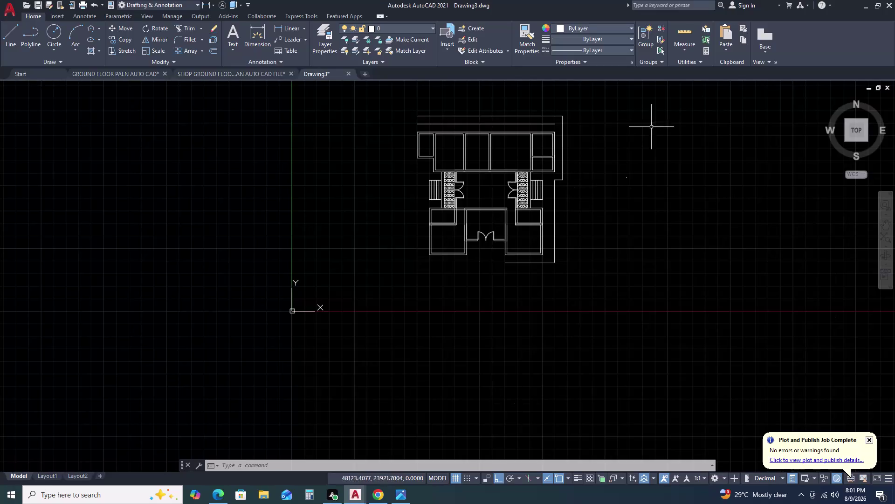
Enlarge the window block with SCALE, picking a base point and a larger size.
scroll(down, 3)
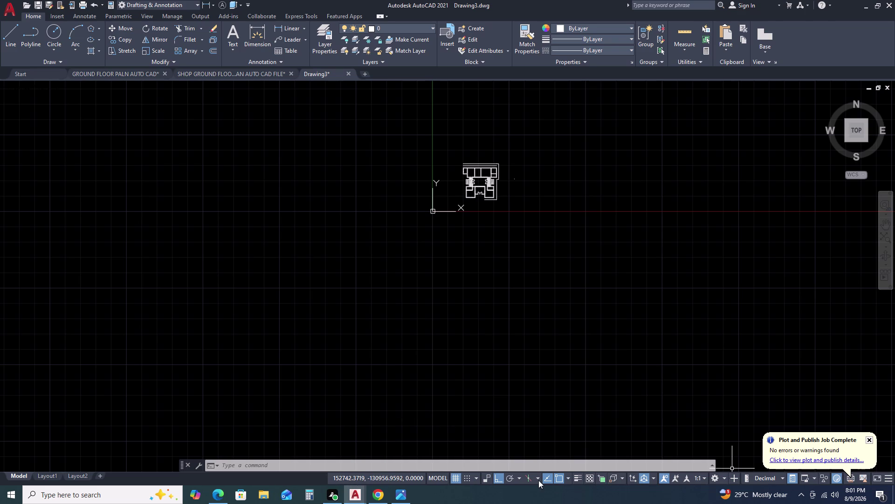
scroll(up, 3)
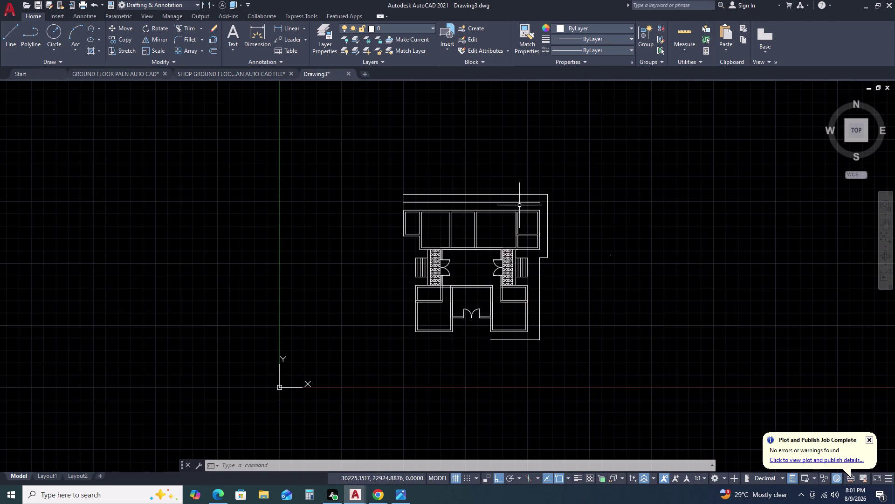
scroll(up, 3)
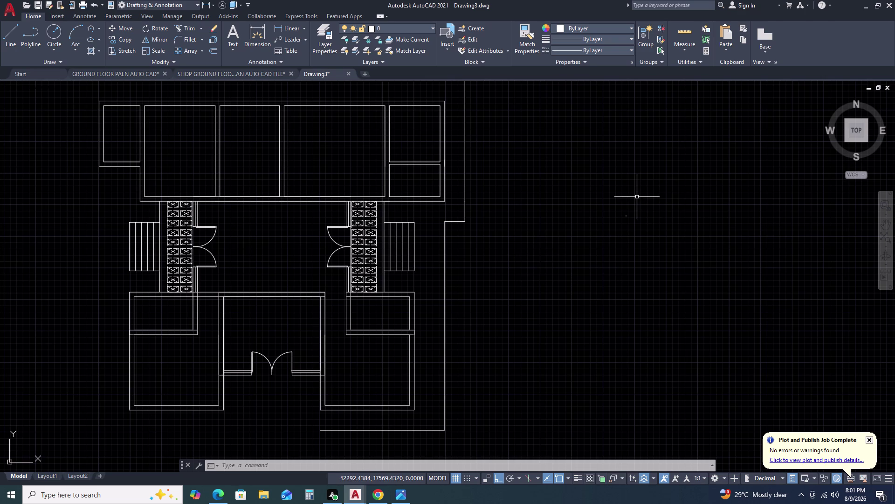
scroll(down, 3)
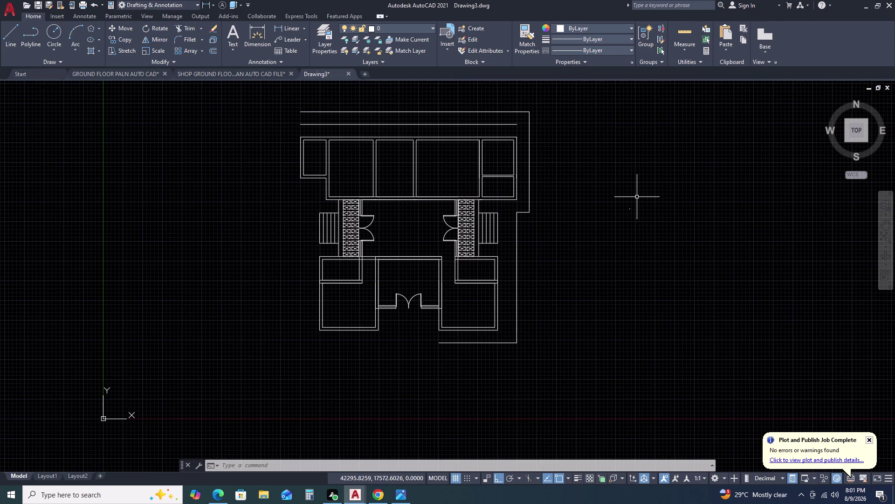
scroll(up, 3)
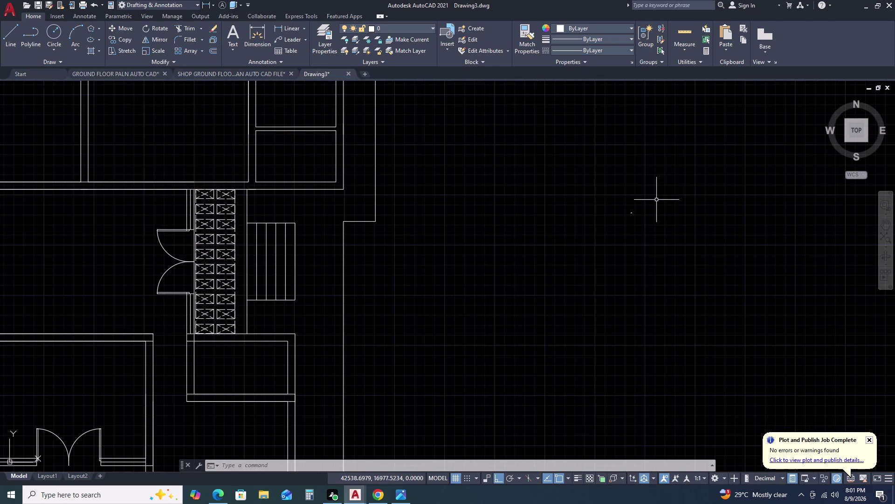
scroll(up, 3)
scroll(up, 3)
scroll(up, 3)
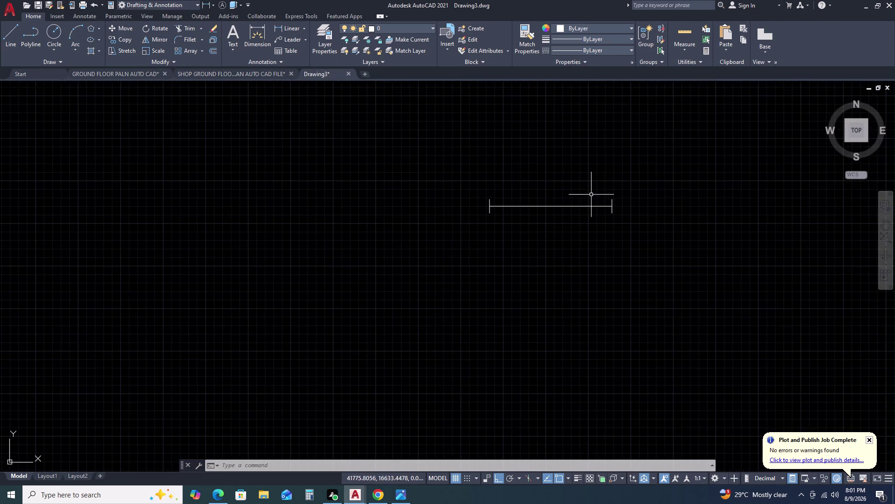
scroll(down, 3)
scroll(down, 3)
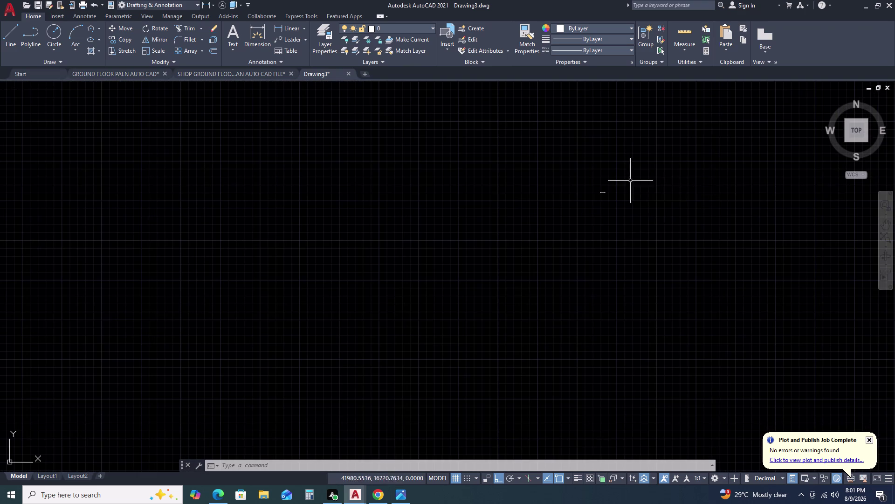
scroll(down, 3)
click(627, 169)
click(602, 198)
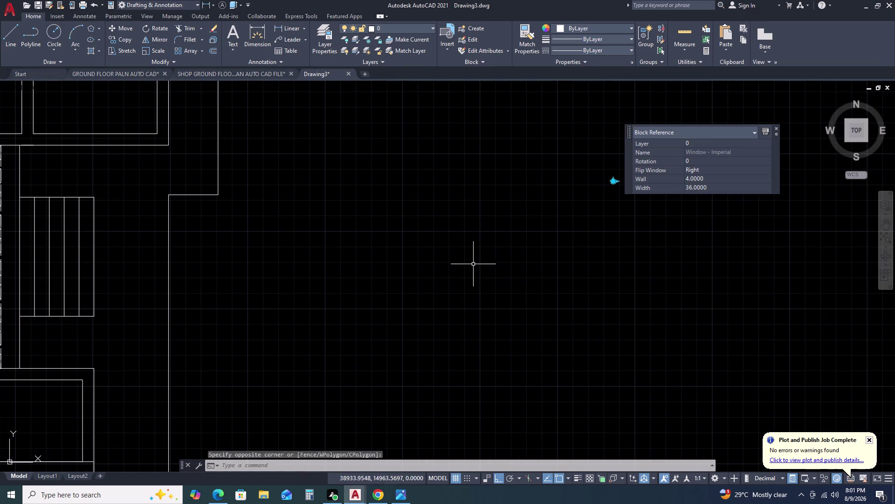
text(S)
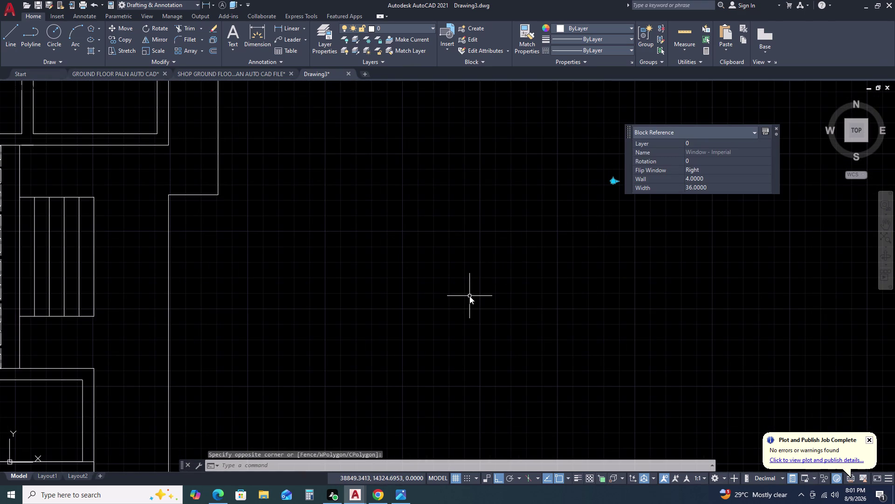
text(C)
key(space)
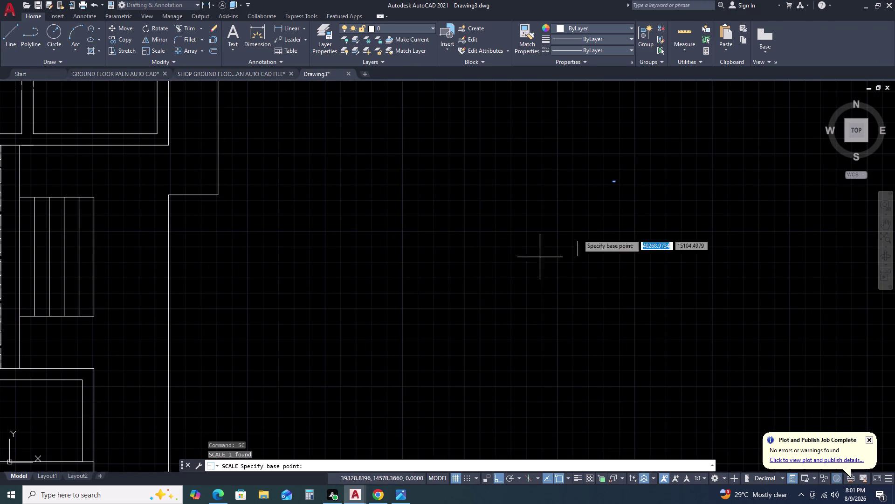
click(614, 182)
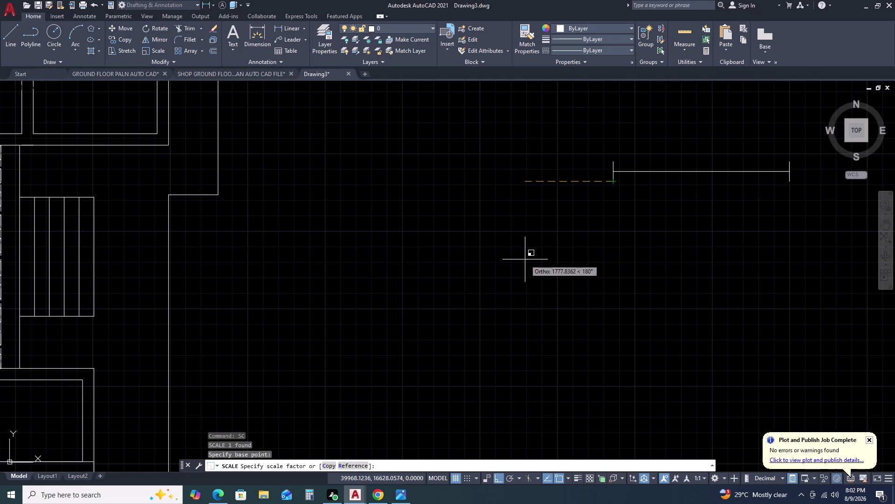
click(525, 260)
Move the enlarged window block, with Ortho off, into the corridor between the stairs.
click(678, 151)
click(603, 214)
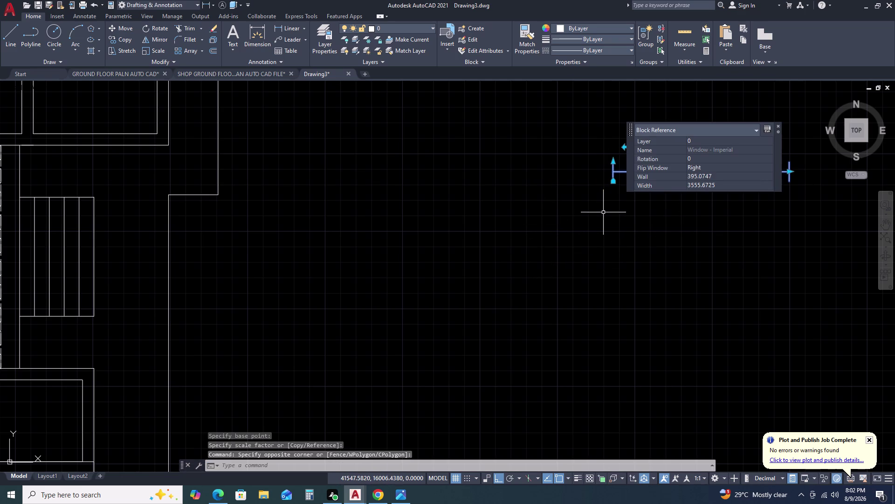
text(M)
key(space)
click(606, 210)
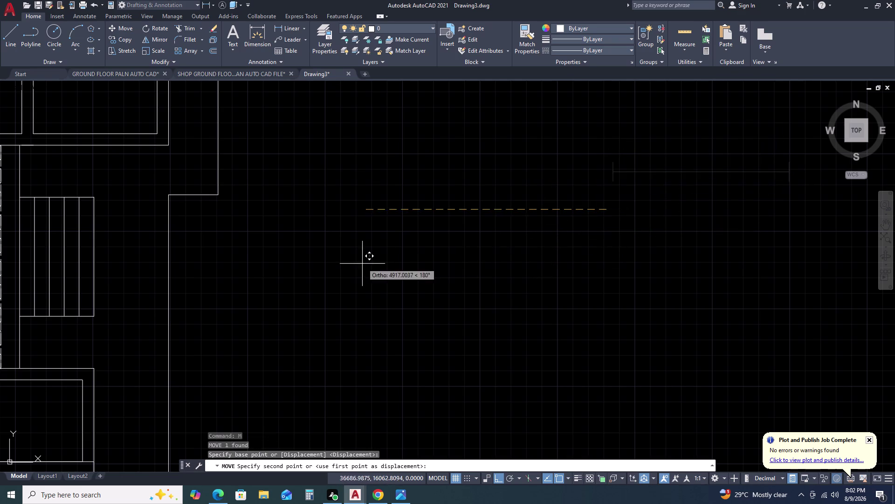
scroll(down, 3)
key(F8)
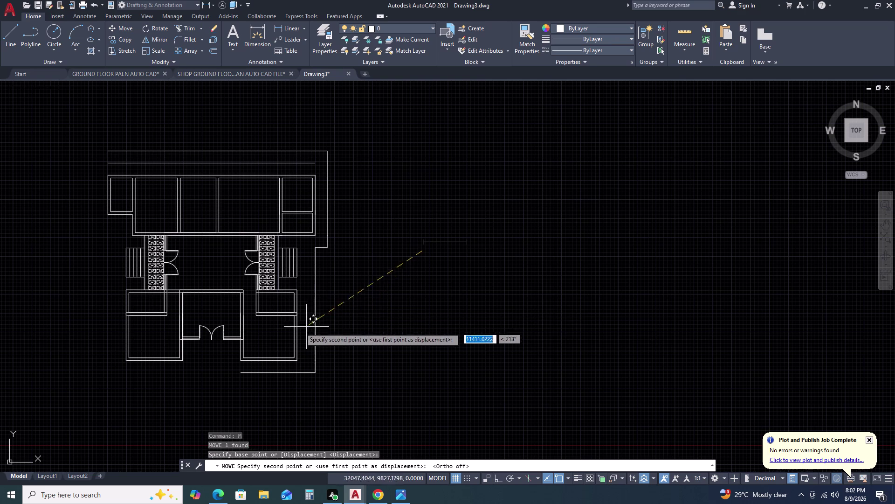
scroll(up, 3)
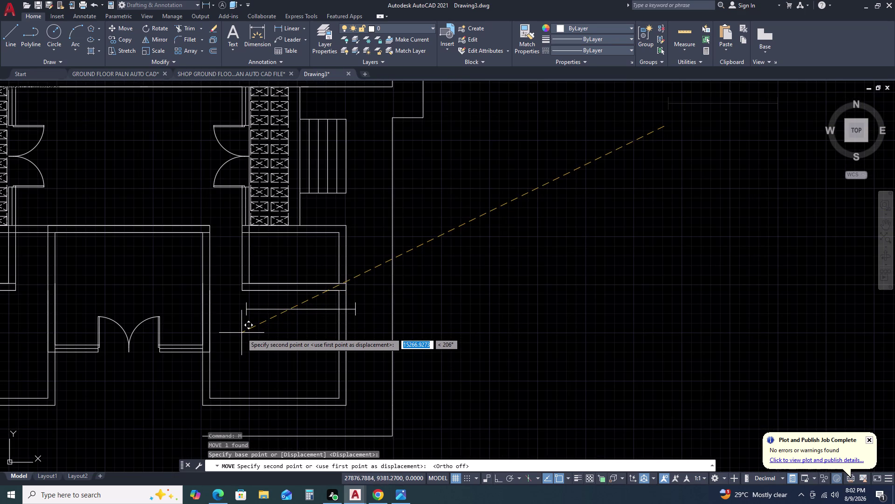
scroll(down, 3)
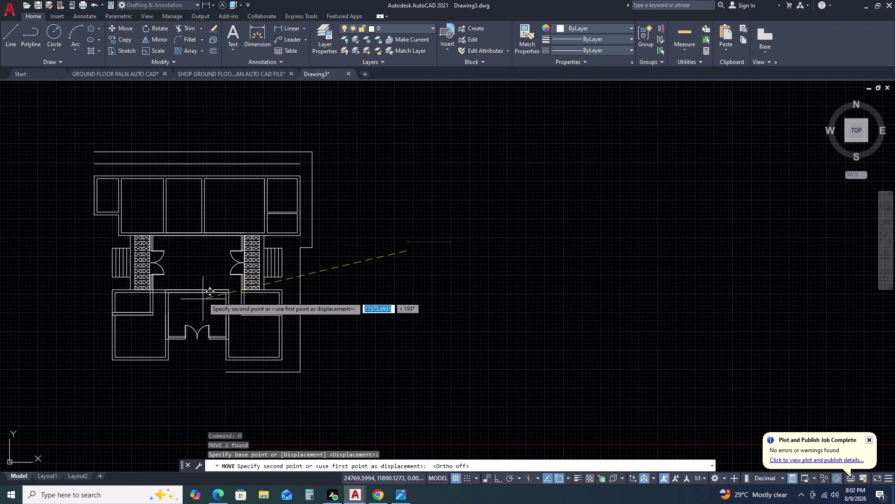
click(184, 266)
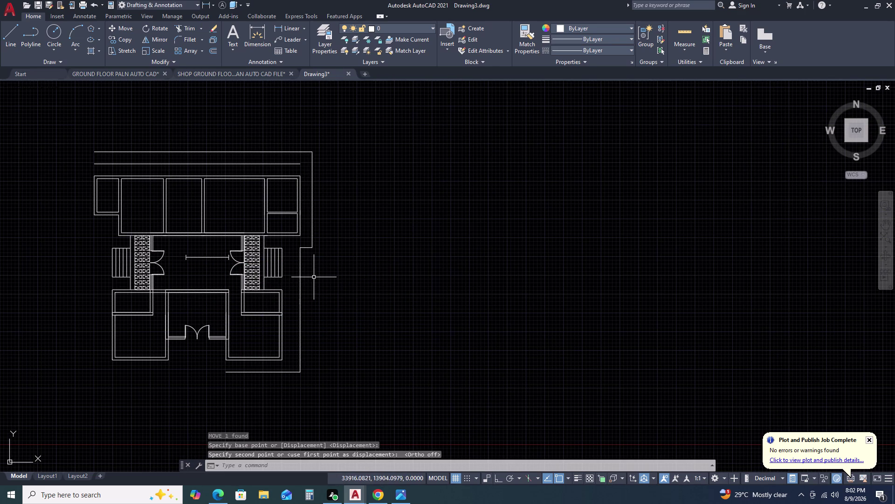
key(Escape)
scroll(up, 3)
Scale the corridor window block down from its midpoint with a factor below 1.
click(222, 237)
click(206, 266)
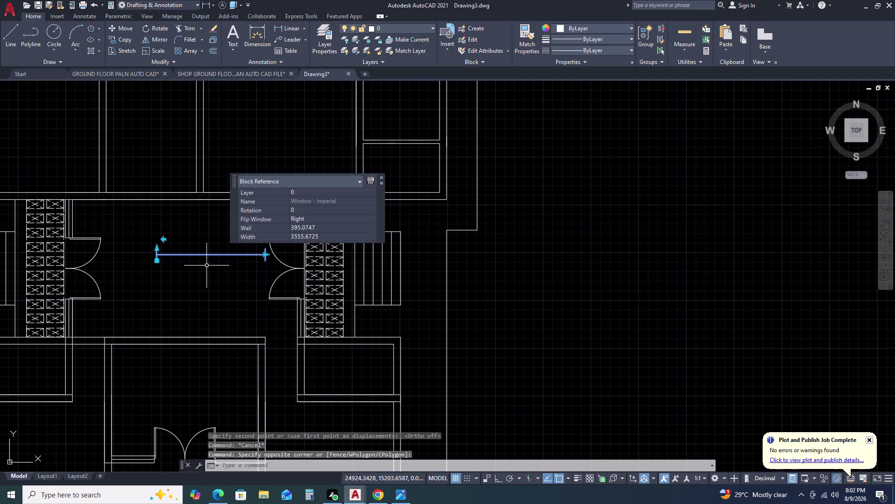
text(SC)
key(space)
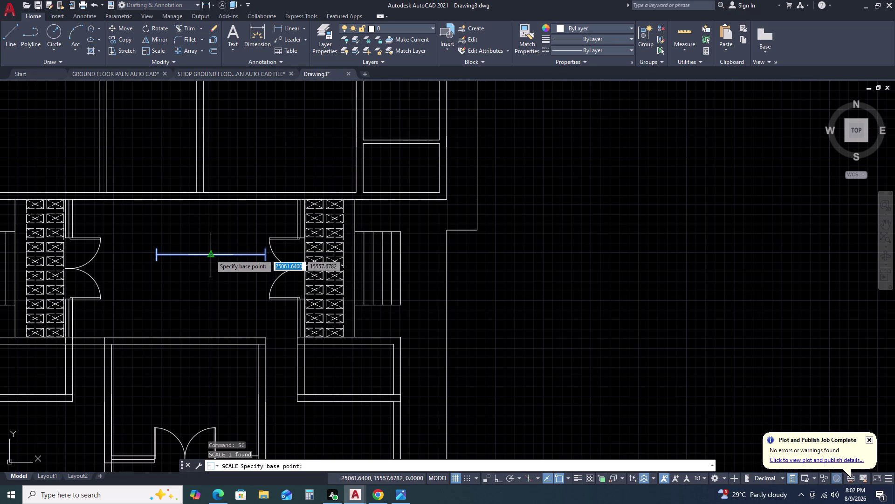
click(210, 255)
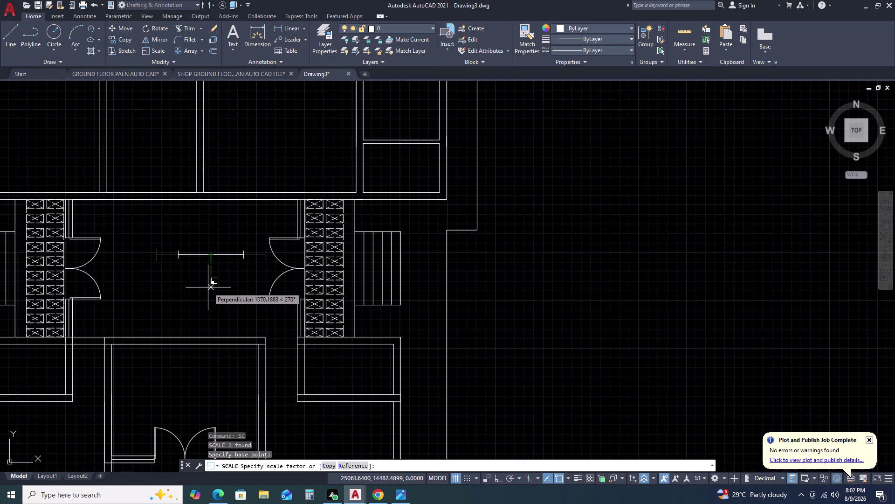
click(208, 287)
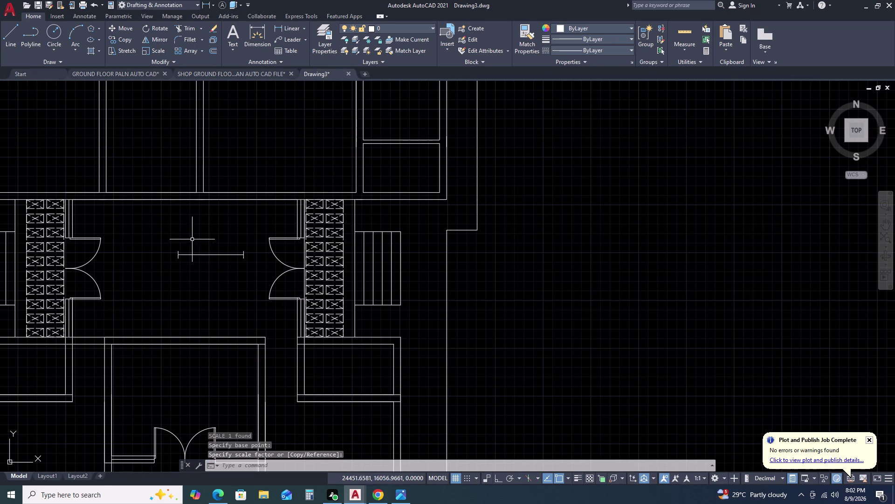
scroll(up, 3)
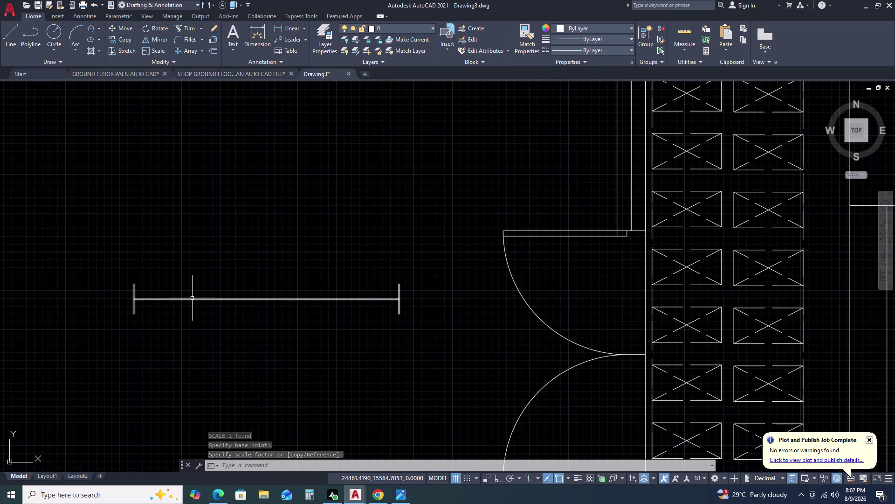
key(Escape)
key(Escape)
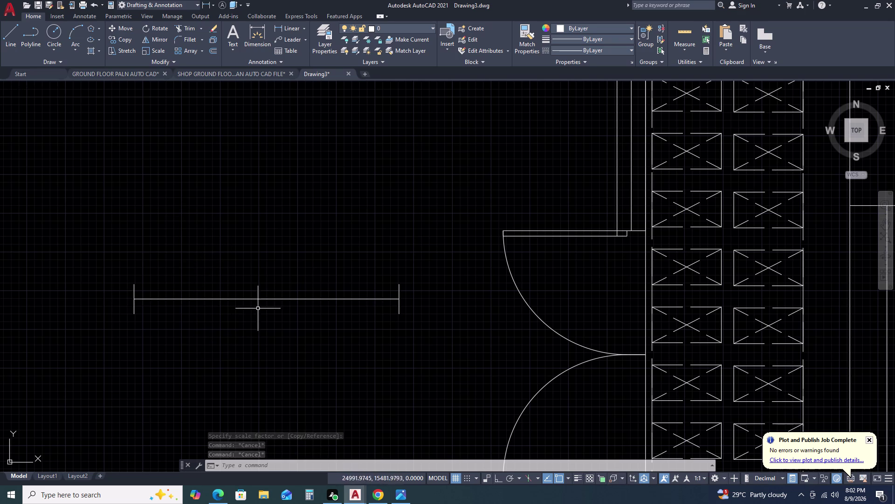
scroll(down, 3)
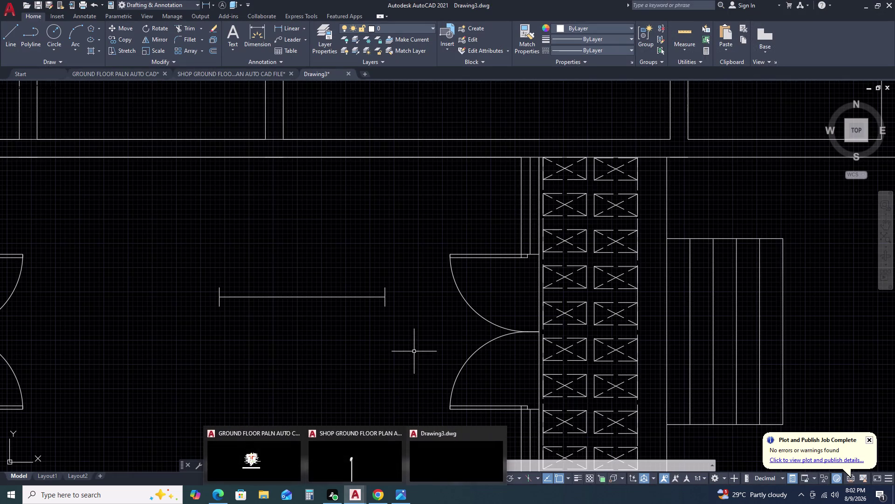
scroll(down, 3)
scroll(down, 3)
middle_drag(756, 358, 717, 319)
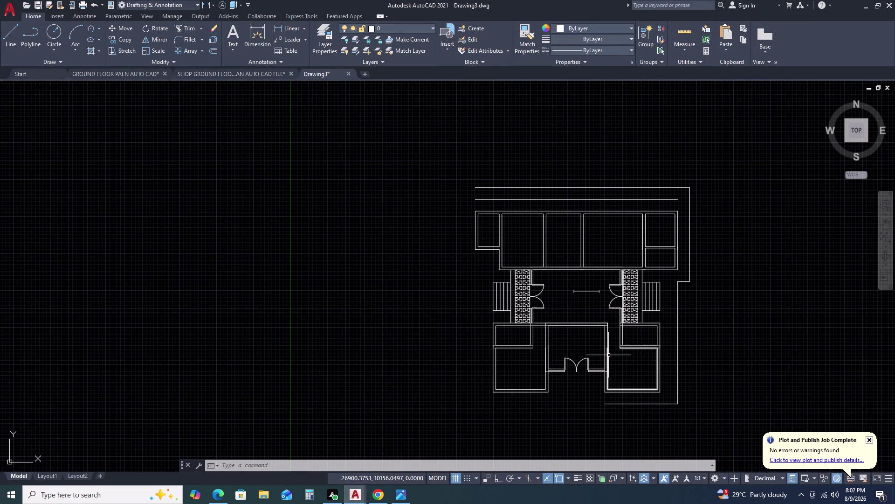
scroll(down, 3)
scroll(up, 3)
scroll(up, 3)
scroll(down, 3)
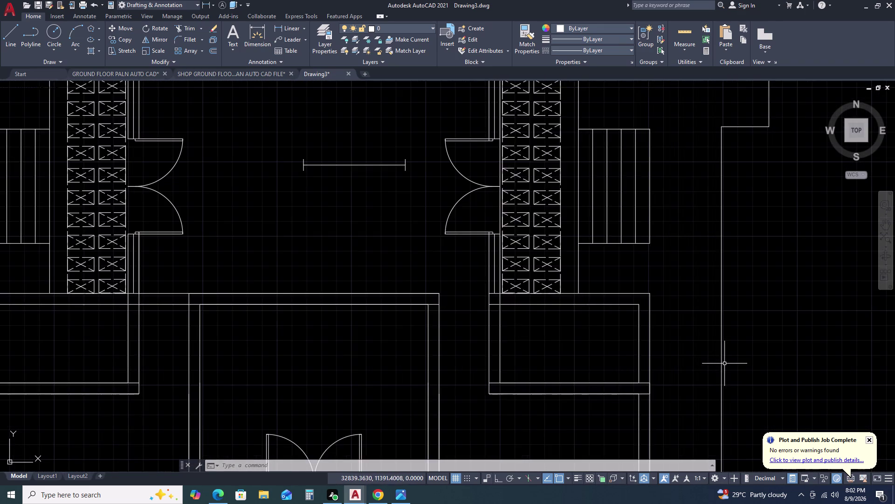
scroll(down, 3)
scroll(down, 3)
middle_drag(733, 308, 663, 297)
middle_click(663, 296)
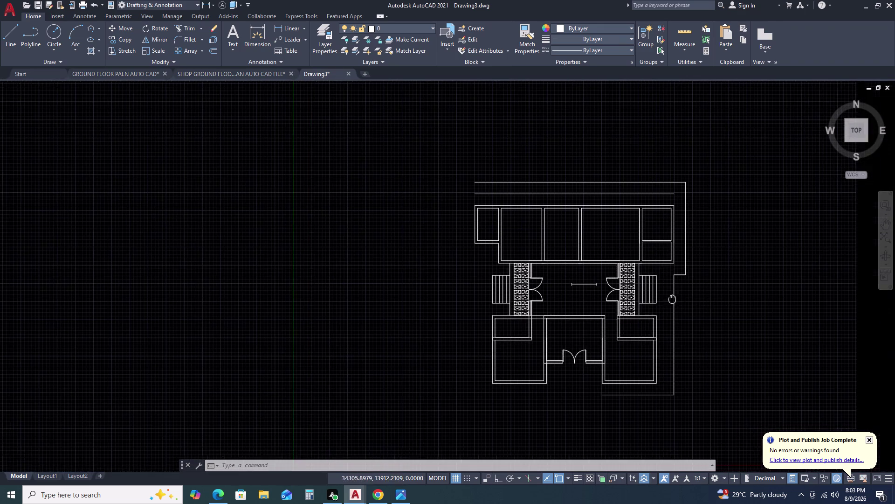
scroll(up, 3)
scroll(down, 3)
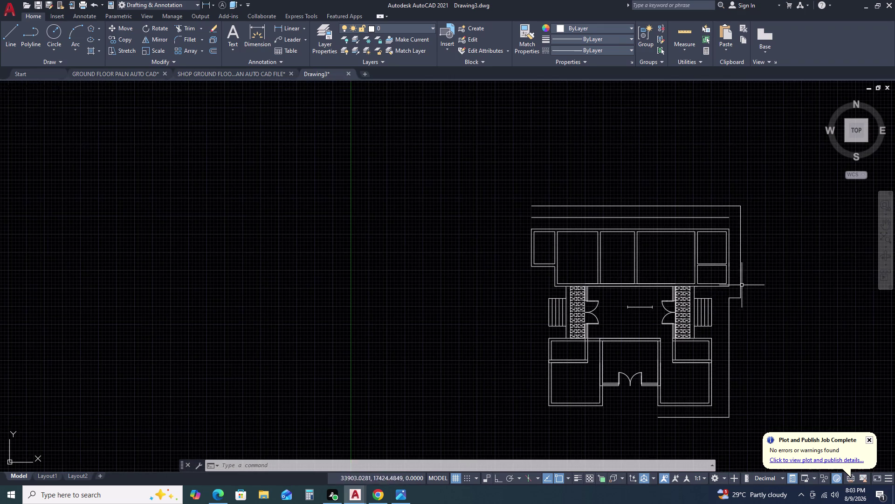
scroll(up, 3)
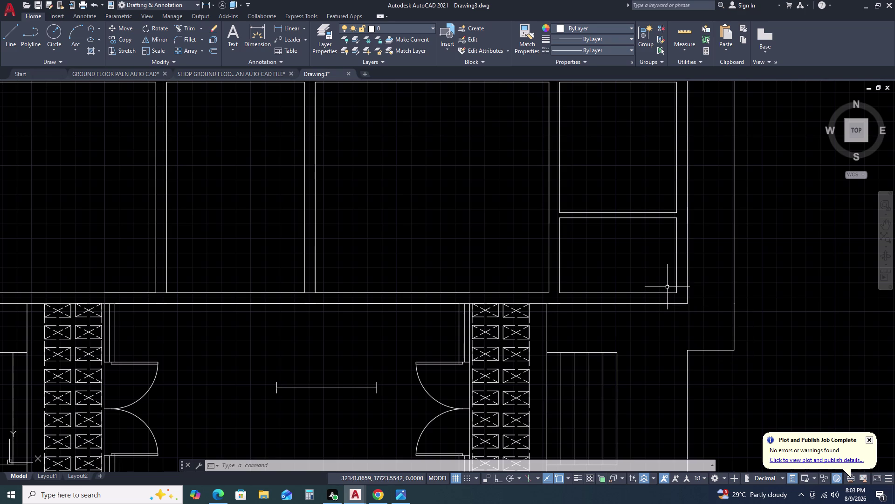
scroll(up, 3)
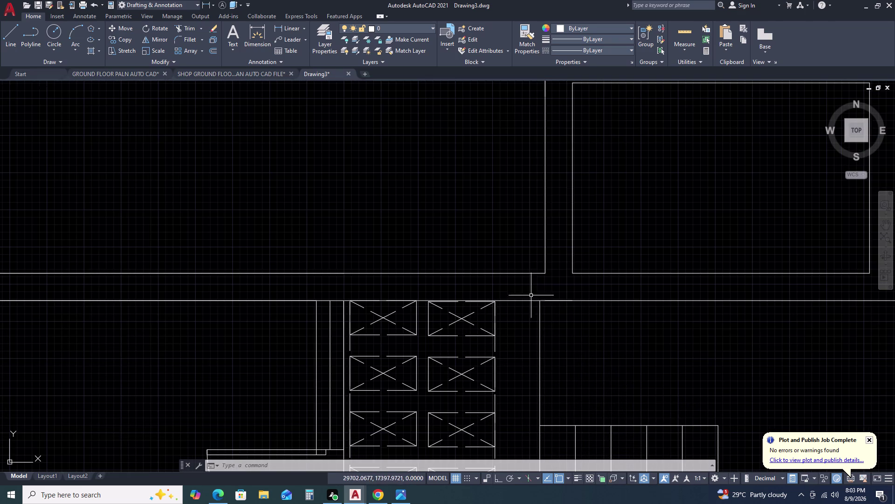
click(531, 288)
click(589, 317)
scroll(up, 3)
scroll(down, 3)
scroll(down, 3)
scroll(up, 3)
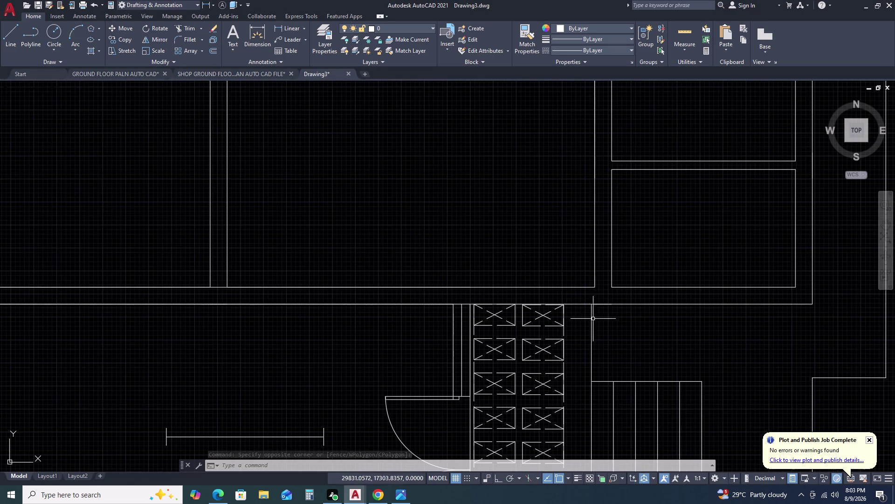
scroll(up, 3)
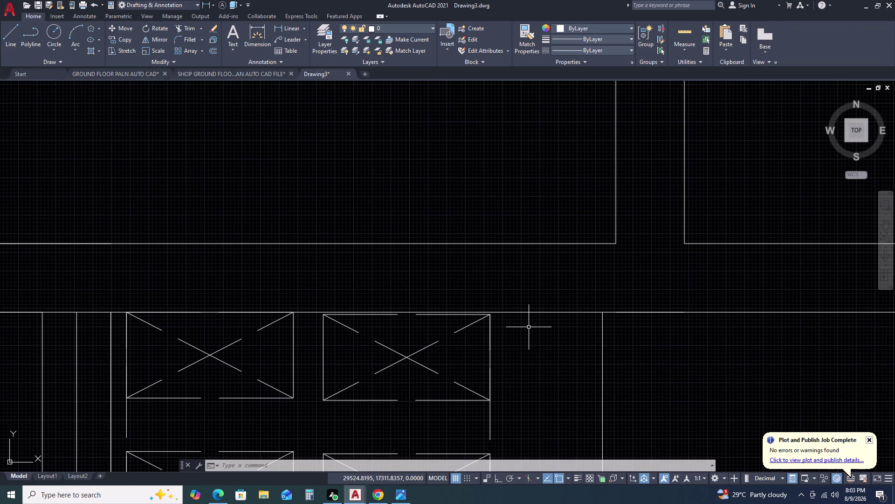
scroll(down, 3)
scroll(down, 3)
scroll(down, 3)
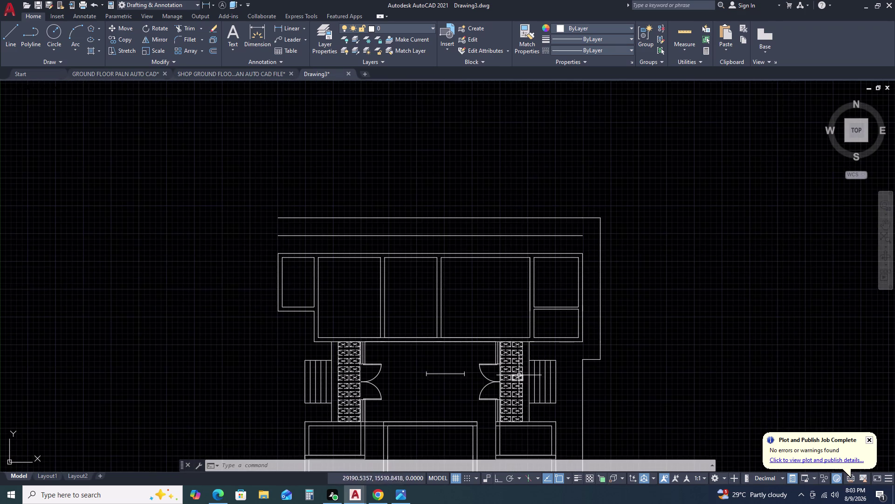
middle_drag(524, 362, 538, 294)
scroll(up, 3)
scroll(up, 3)
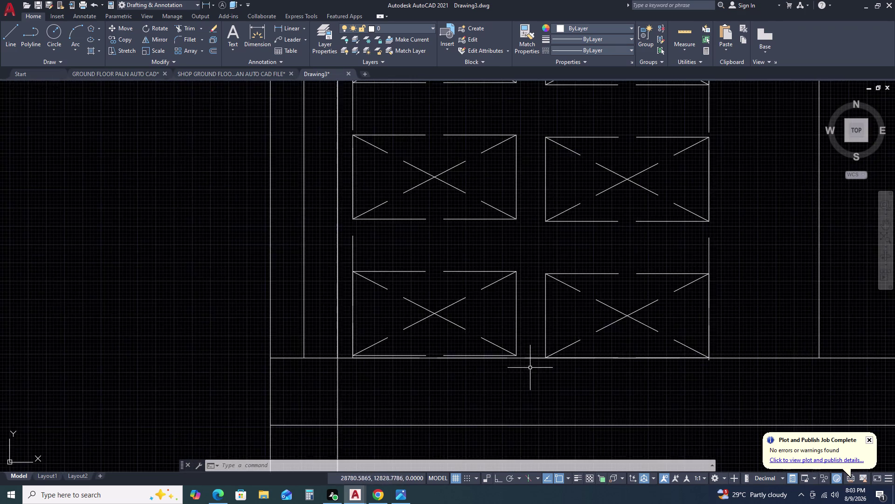
scroll(up, 3)
scroll(down, 3)
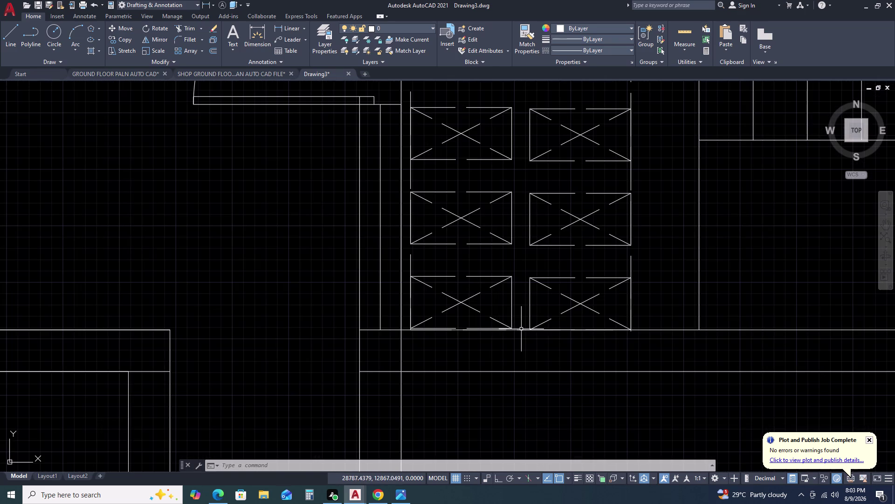
scroll(down, 3)
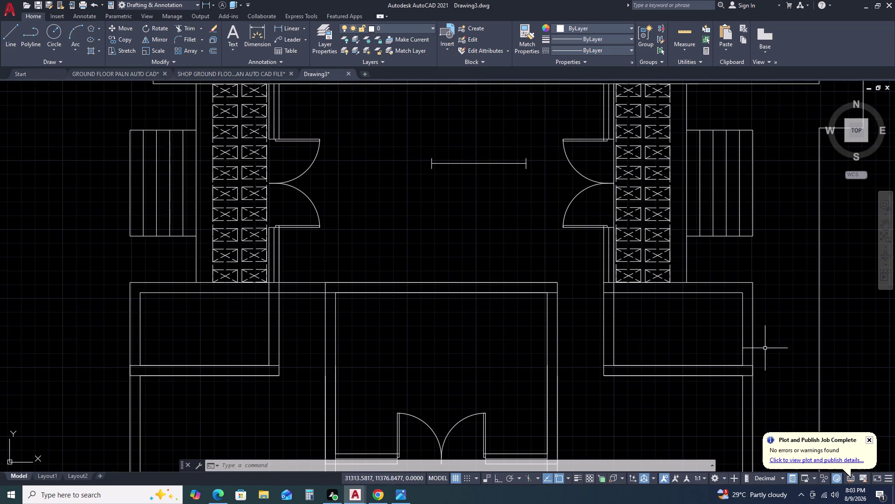
scroll(down, 3)
middle_drag(737, 325, 703, 385)
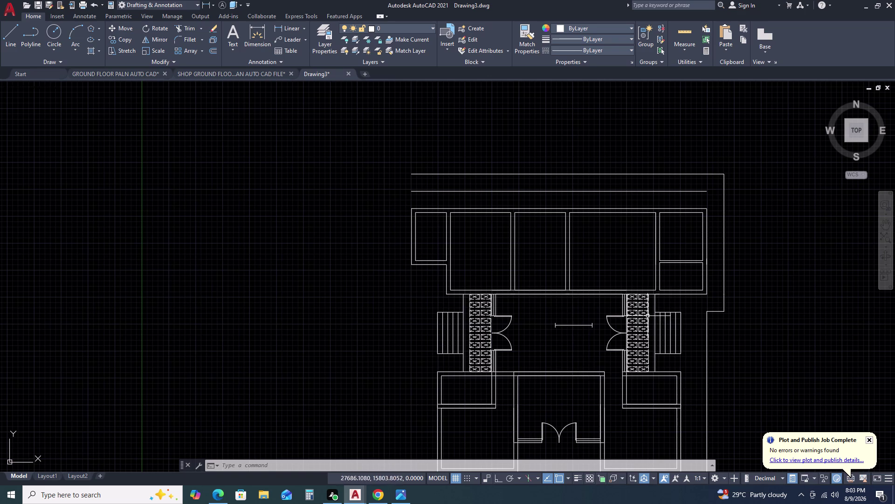
middle_drag(718, 332, 687, 270)
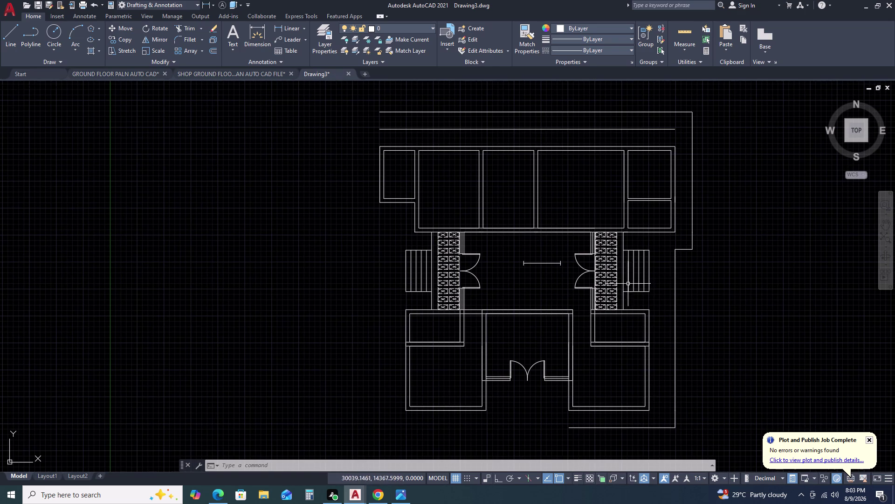
scroll(up, 3)
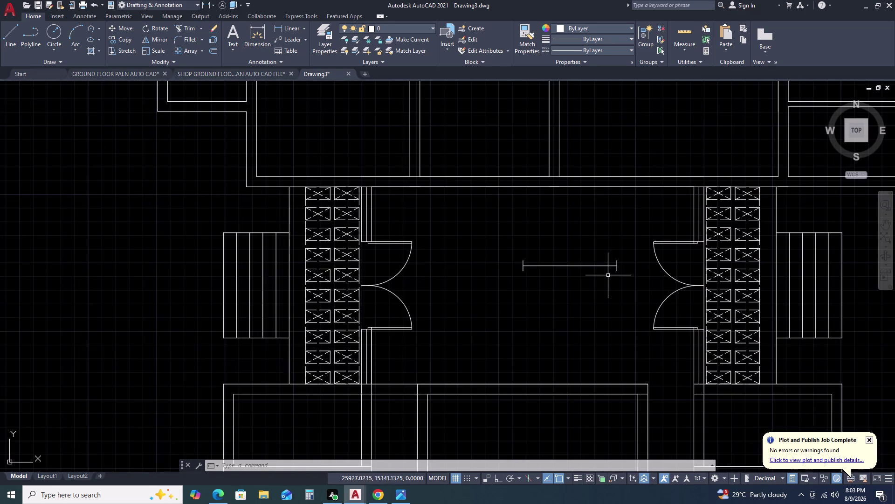
scroll(down, 3)
click(606, 246)
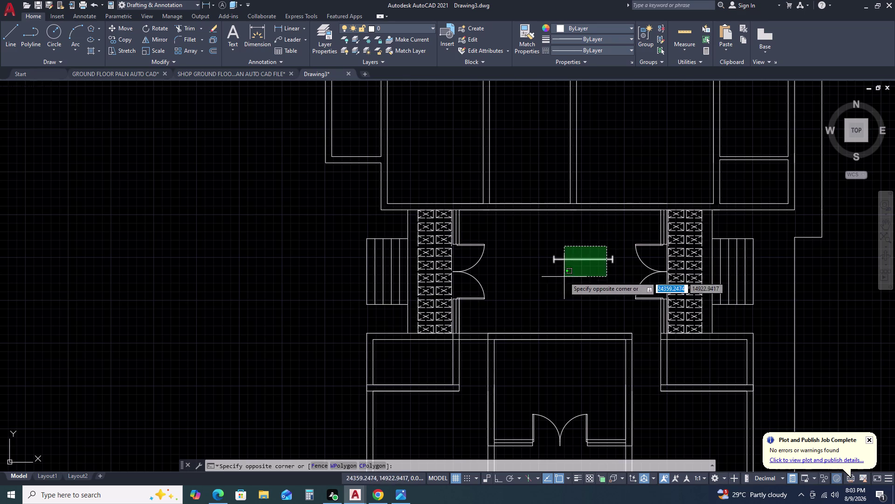
click(584, 247)
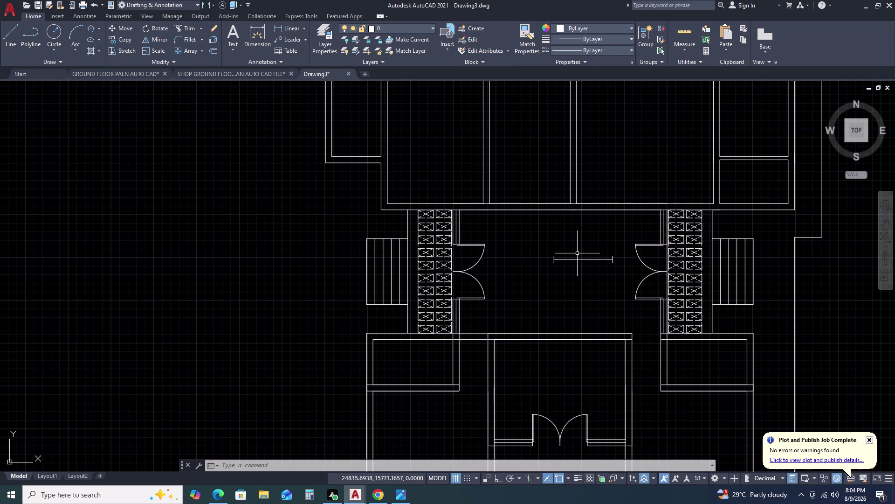
scroll(down, 3)
scroll(down, 3)
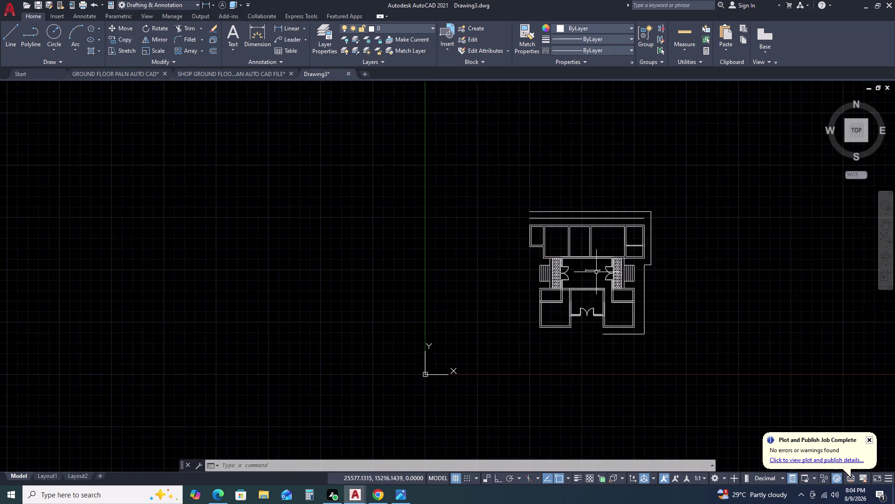
scroll(up, 3)
click(600, 261)
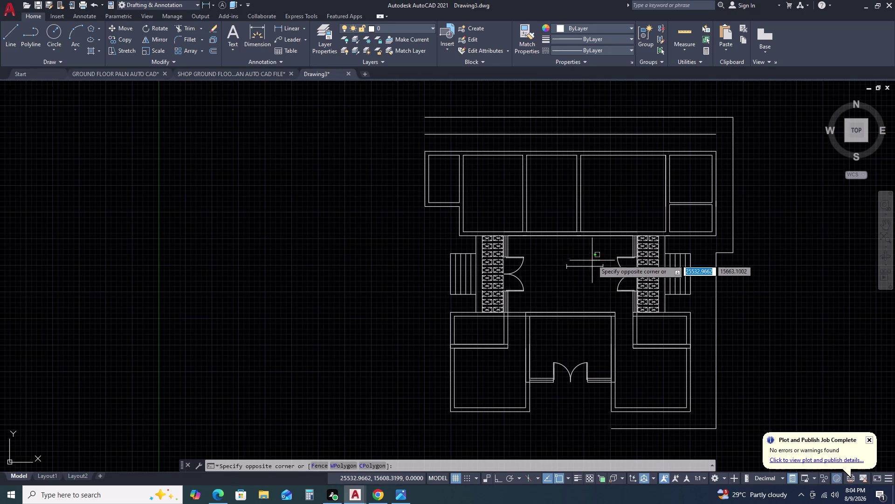
click(584, 257)
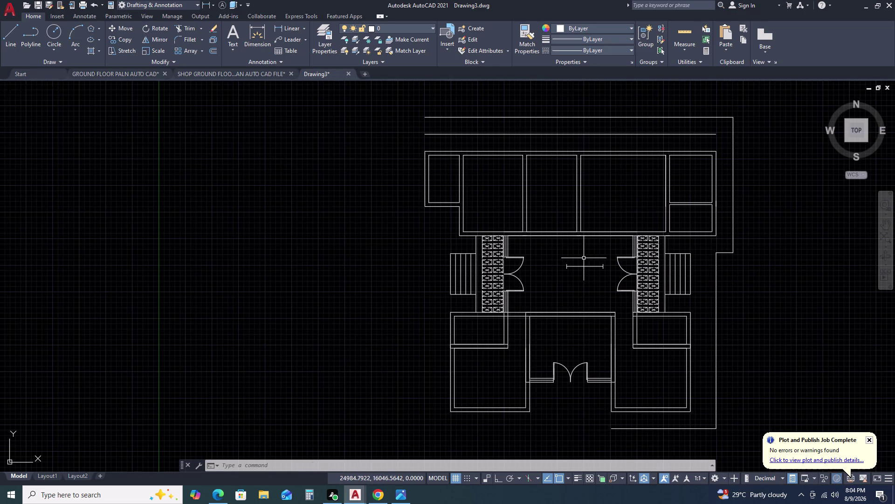
scroll(up, 3)
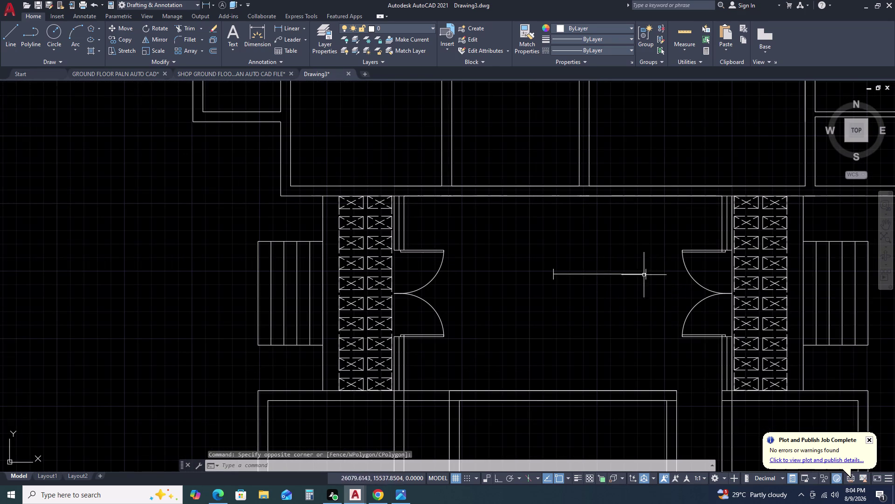
scroll(up, 3)
scroll(up, 3)
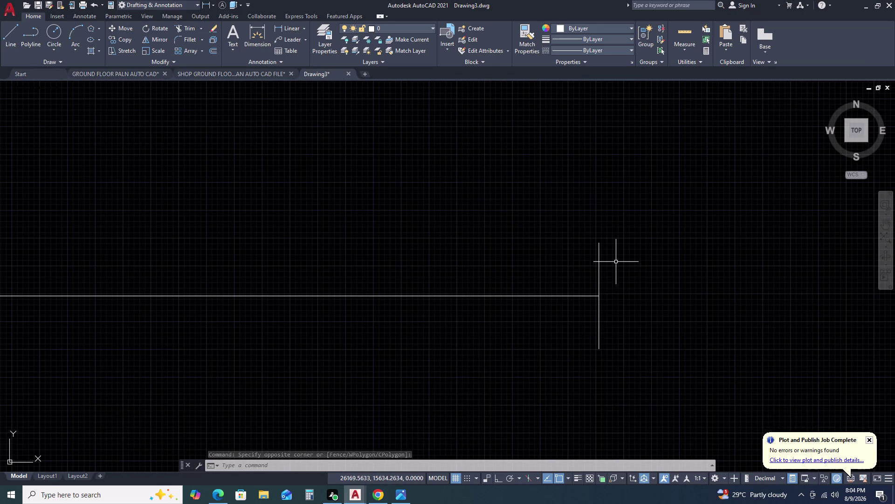
scroll(down, 3)
scroll(down, 3)
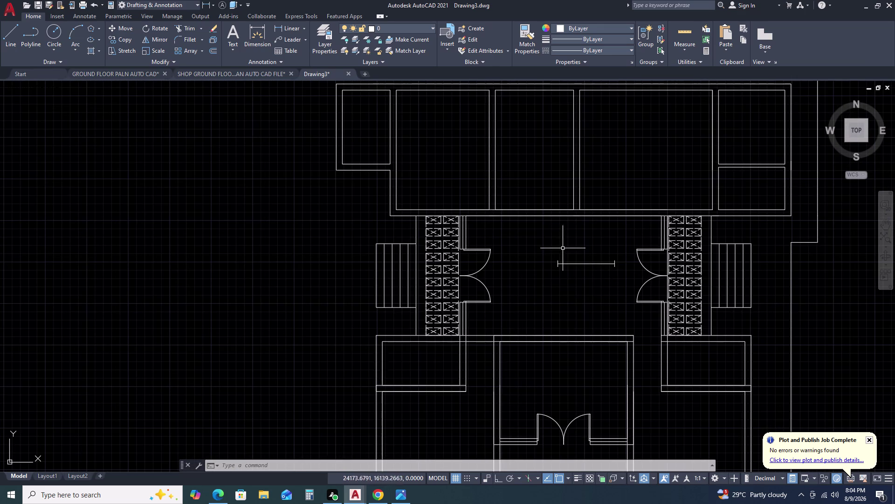
scroll(up, 3)
scroll(down, 3)
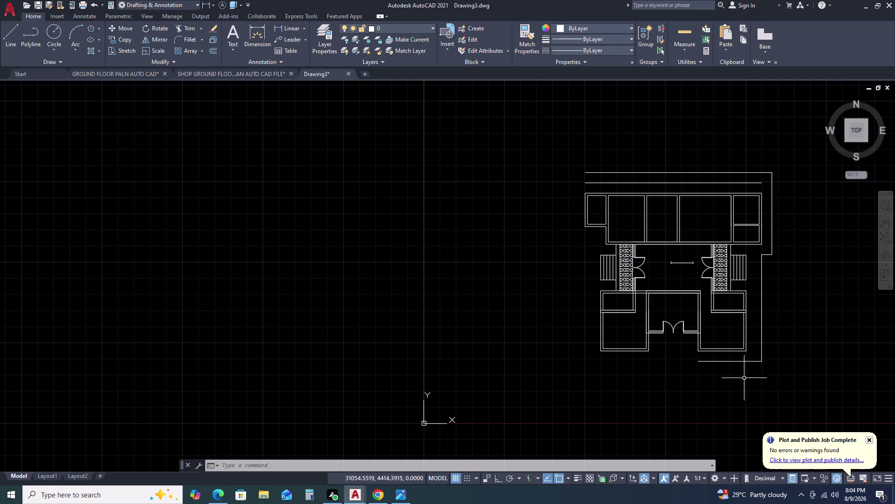
scroll(up, 3)
scroll(up, 3)
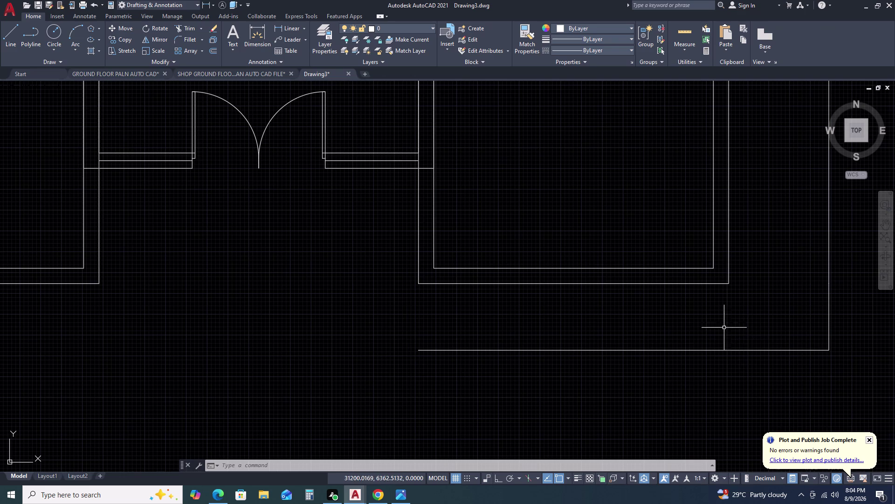
scroll(down, 3)
scroll(down, 3)
middle_drag(773, 311, 768, 311)
middle_drag(758, 312, 705, 312)
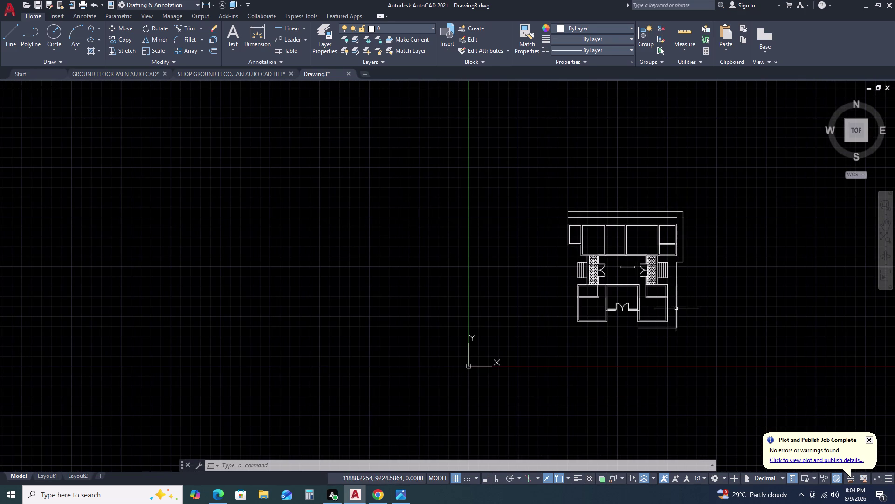
scroll(up, 3)
scroll(up, 3)
scroll(down, 3)
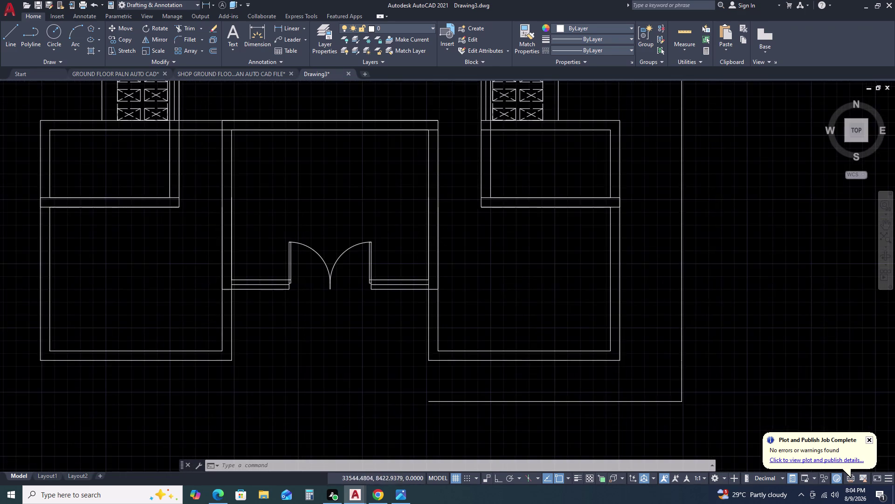
scroll(down, 3)
scroll(down, 3)
scroll(up, 3)
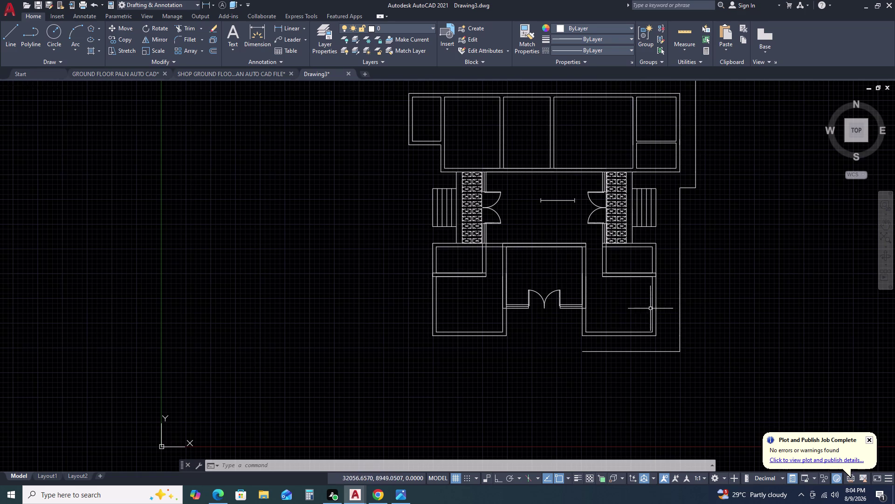
scroll(down, 3)
scroll(up, 3)
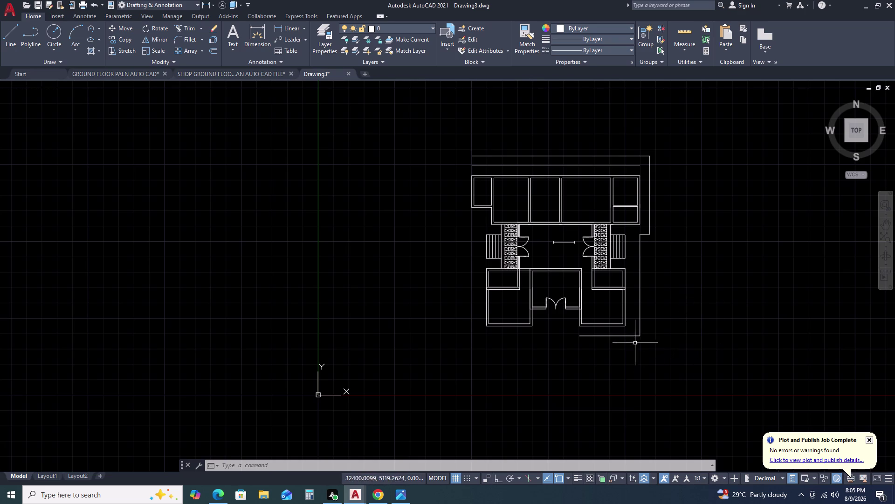
scroll(up, 3)
scroll(down, 3)
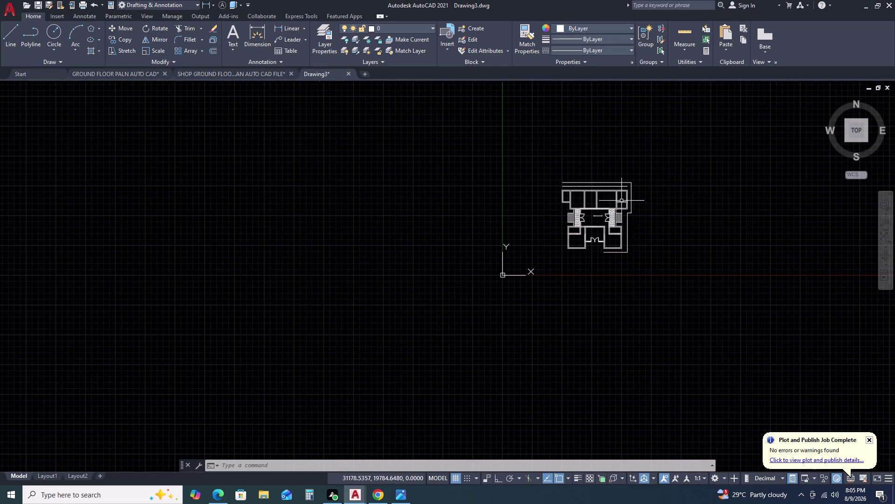
scroll(up, 3)
scroll(down, 3)
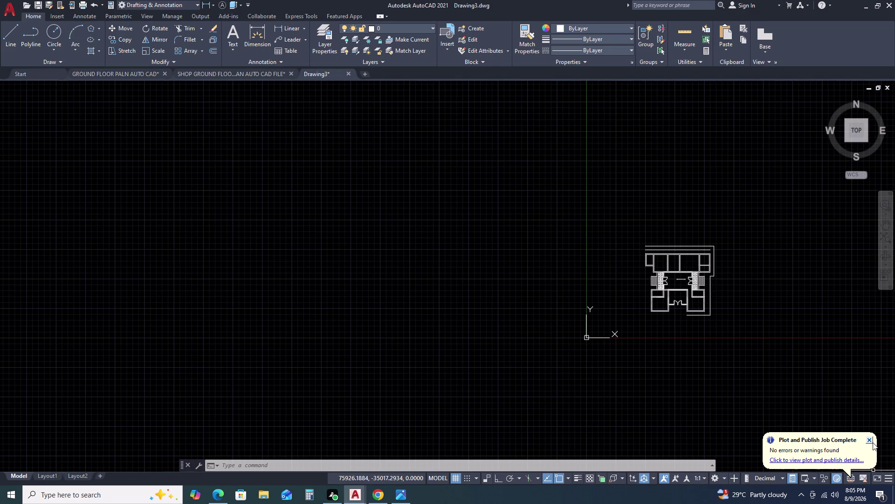
scroll(up, 3)
scroll(up, 3)
scroll(down, 3)
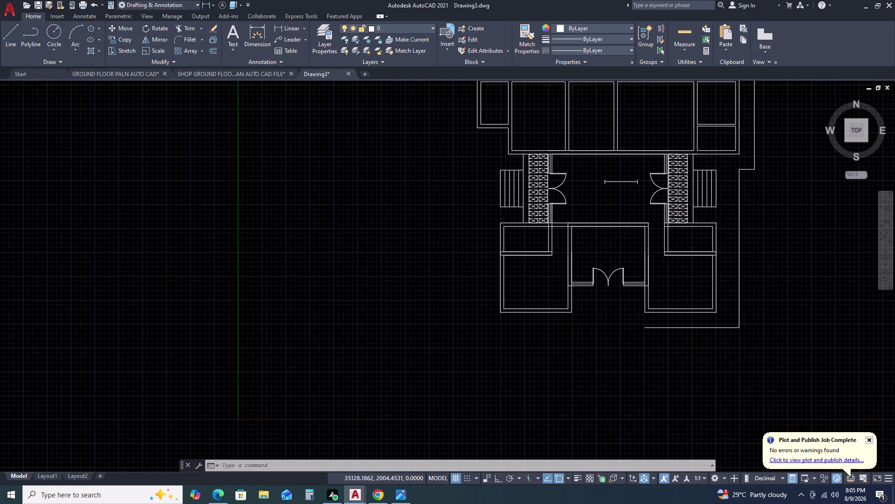
scroll(down, 3)
middle_drag(789, 342, 744, 341)
middle_drag(726, 339, 652, 327)
middle_drag(639, 325, 630, 322)
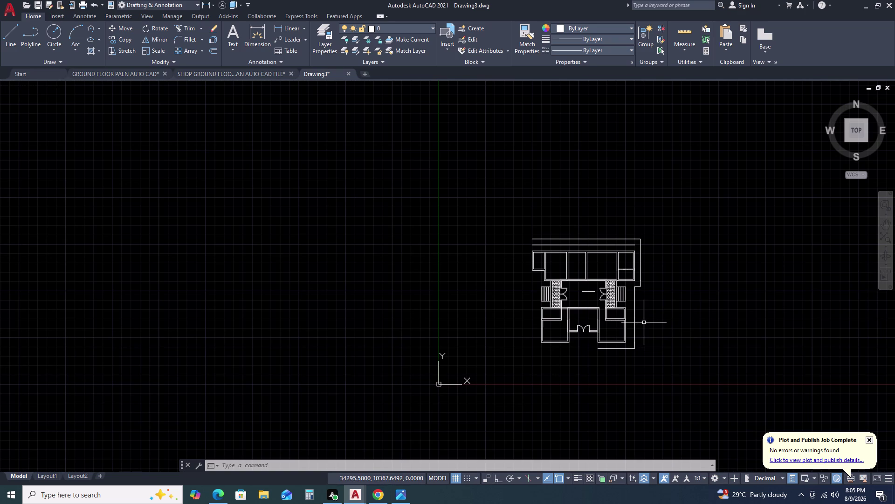
scroll(up, 3)
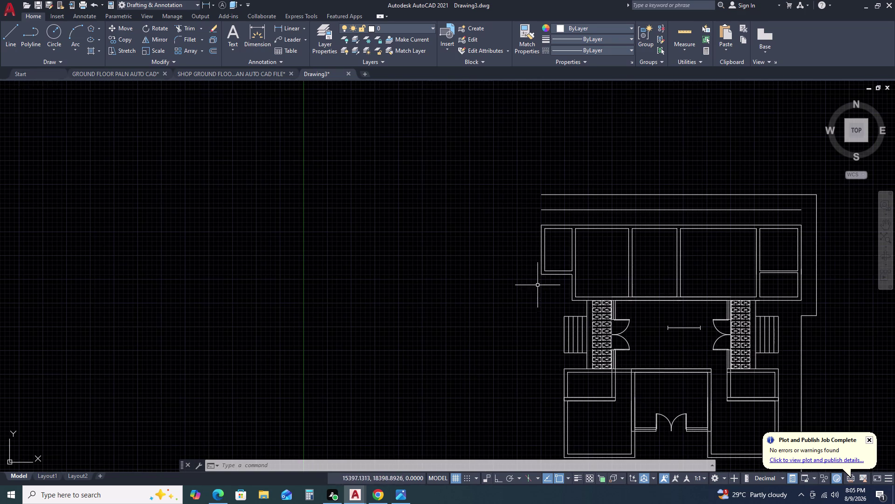
scroll(up, 3)
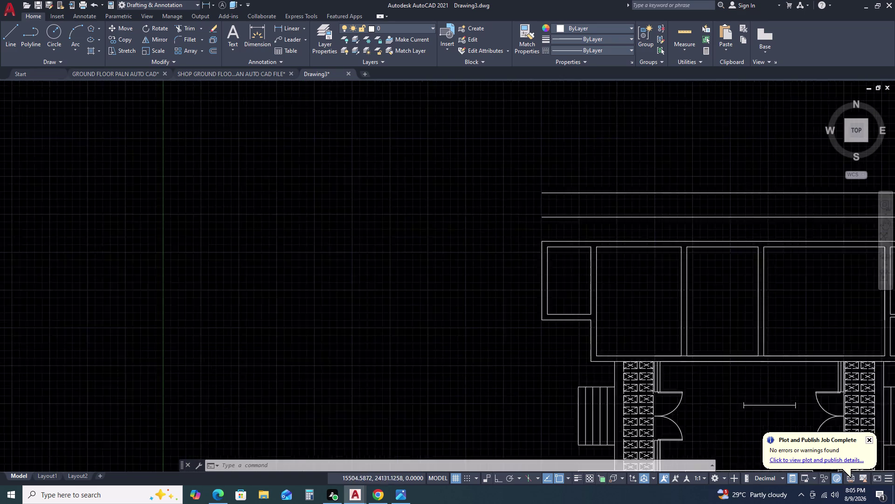
scroll(up, 3)
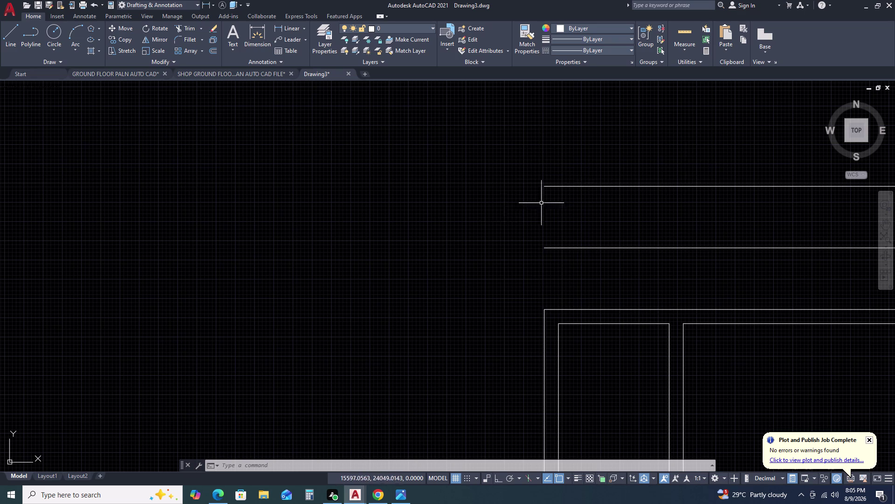
scroll(down, 3)
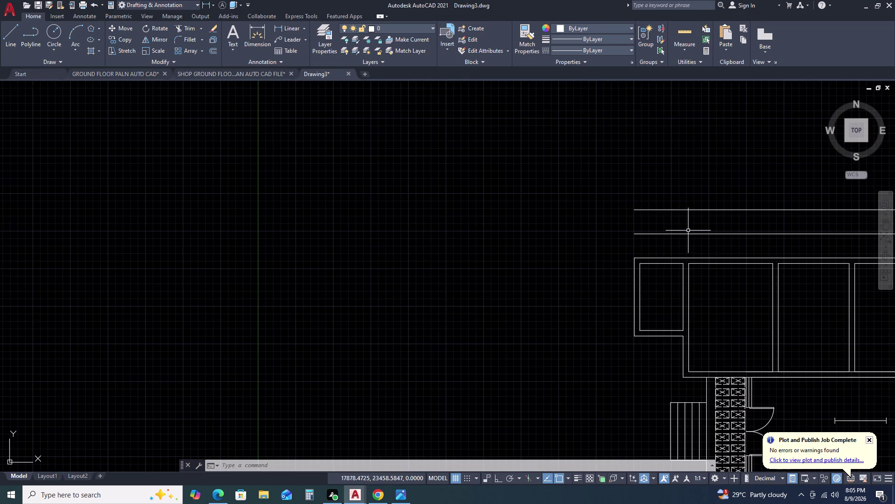
scroll(down, 3)
scroll(down, 3)
middle_drag(805, 300, 727, 249)
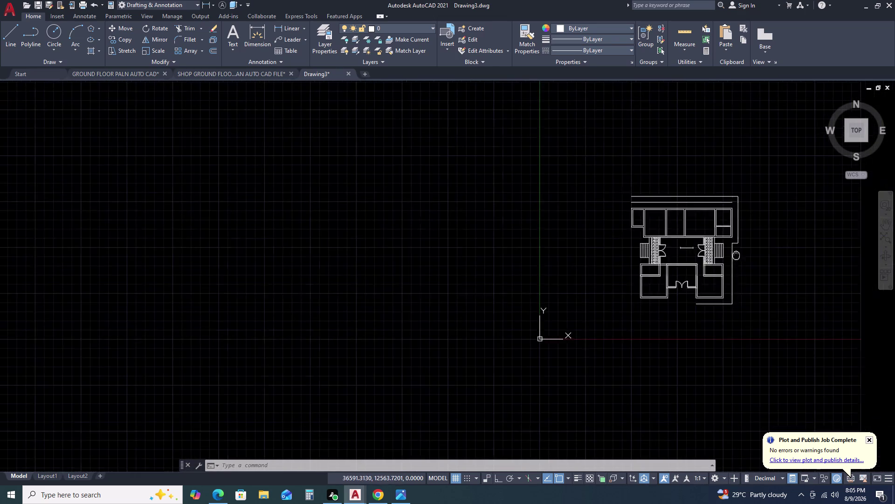
scroll(up, 3)
middle_drag(772, 234, 681, 238)
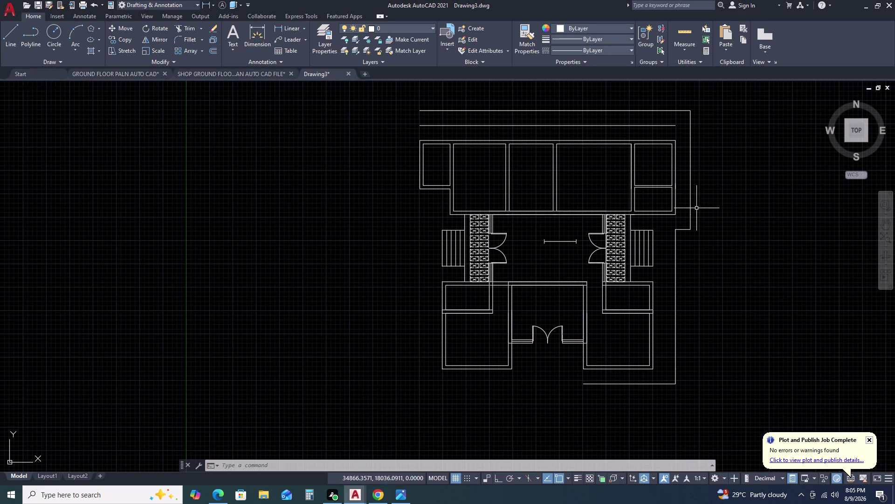
scroll(up, 3)
Move the window block onto the corridor's upper wall.
click(571, 231)
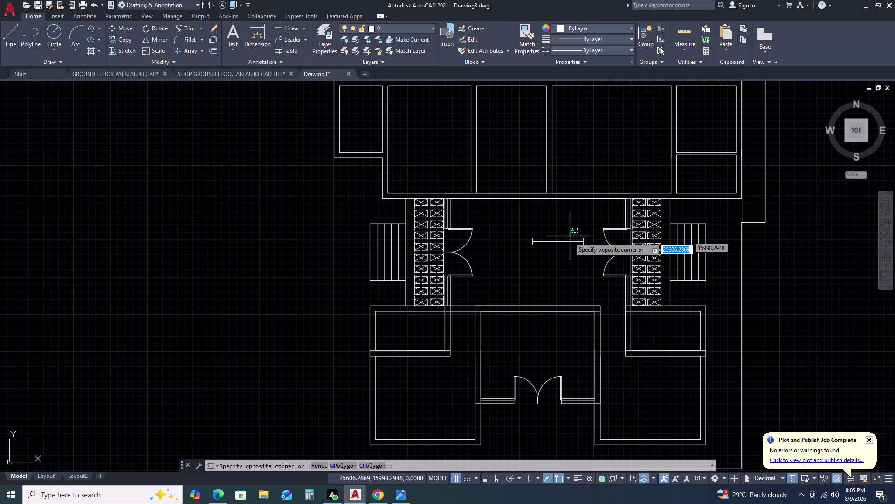
click(568, 240)
click(564, 243)
click(534, 237)
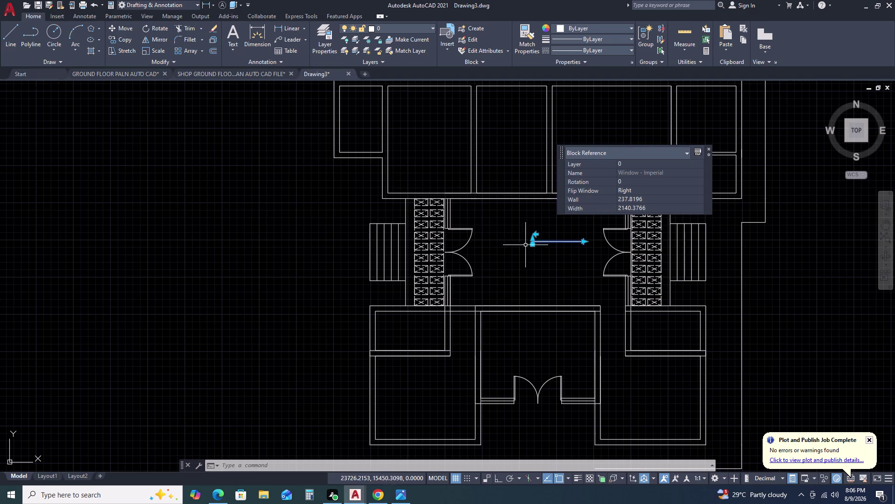
click(126, 30)
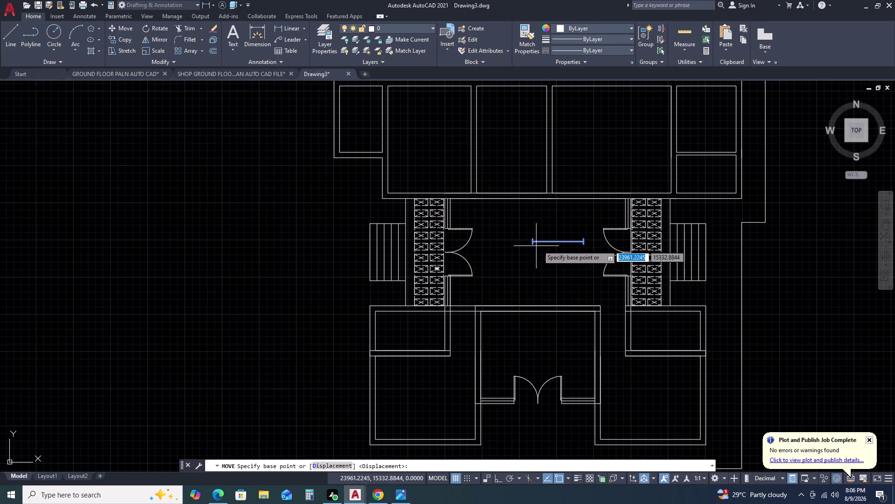
click(539, 245)
scroll(up, 3)
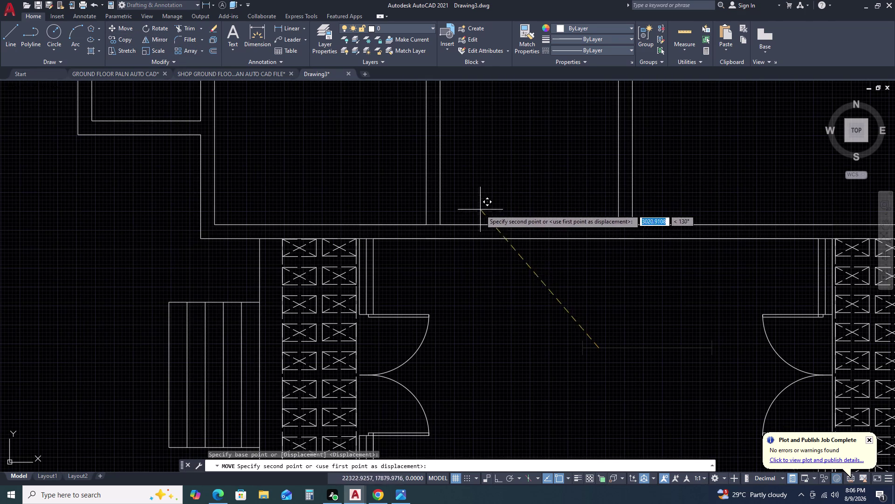
click(471, 229)
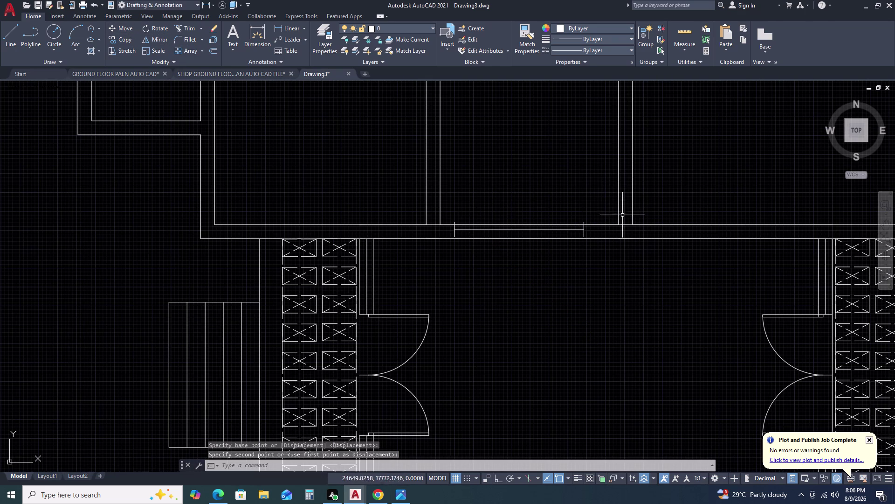
Move the window block again to a new position on the wall line.
scroll(up, 3)
click(588, 228)
click(569, 240)
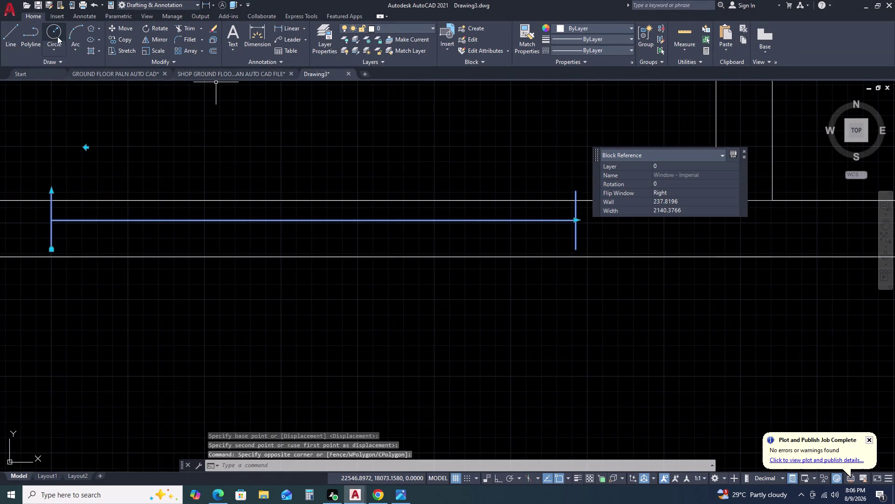
click(120, 30)
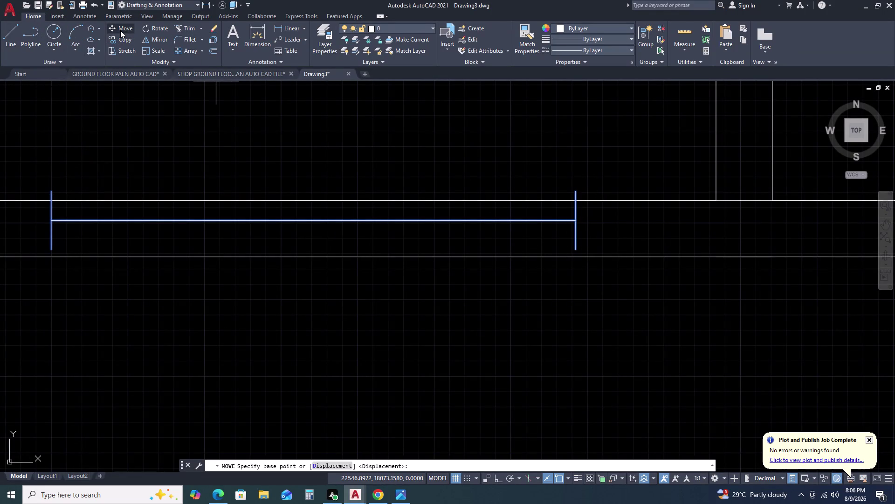
click(577, 251)
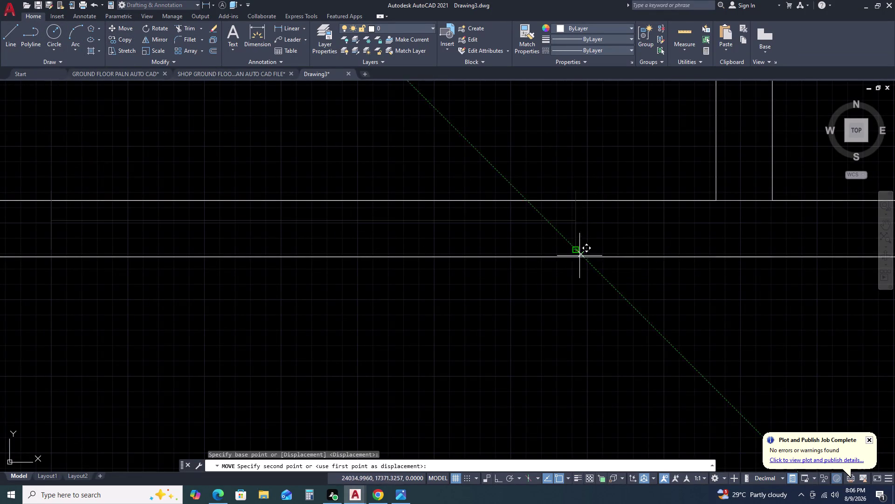
click(581, 258)
scroll(down, 3)
scroll(down, 3)
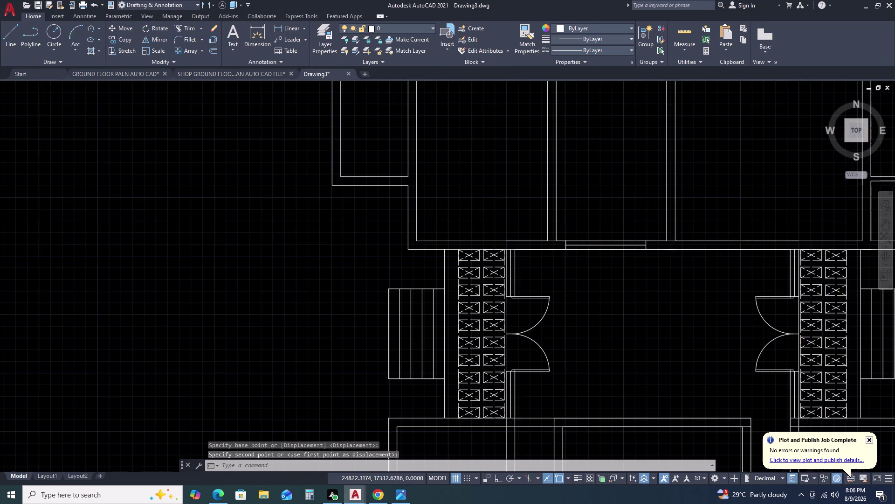
Shift the window block down off the wall into open corridor space between the staircases.
middle_drag(717, 288, 691, 233)
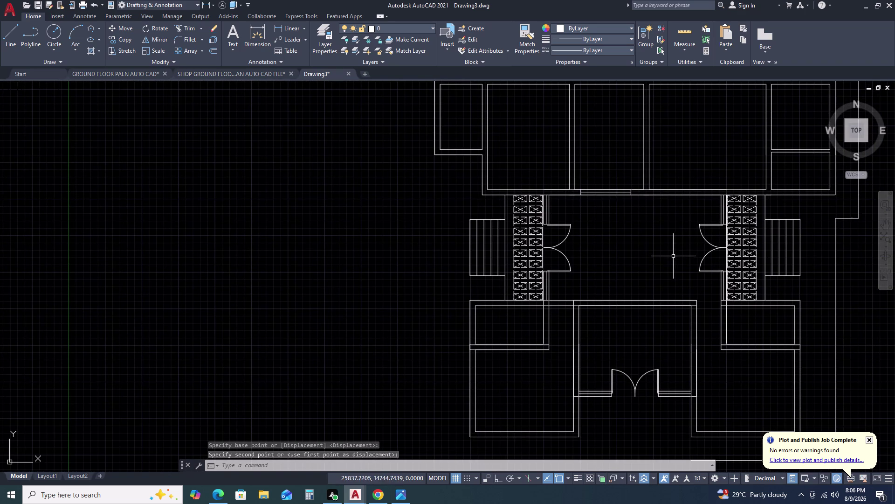
scroll(up, 3)
click(555, 184)
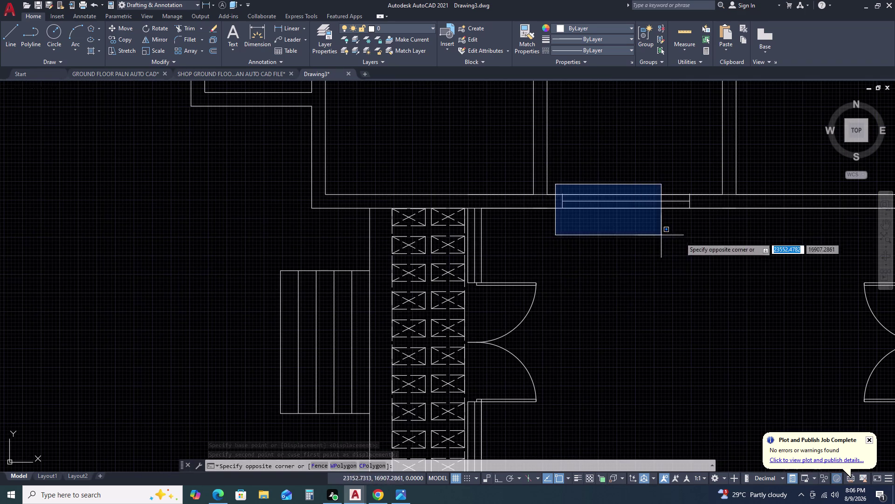
click(704, 235)
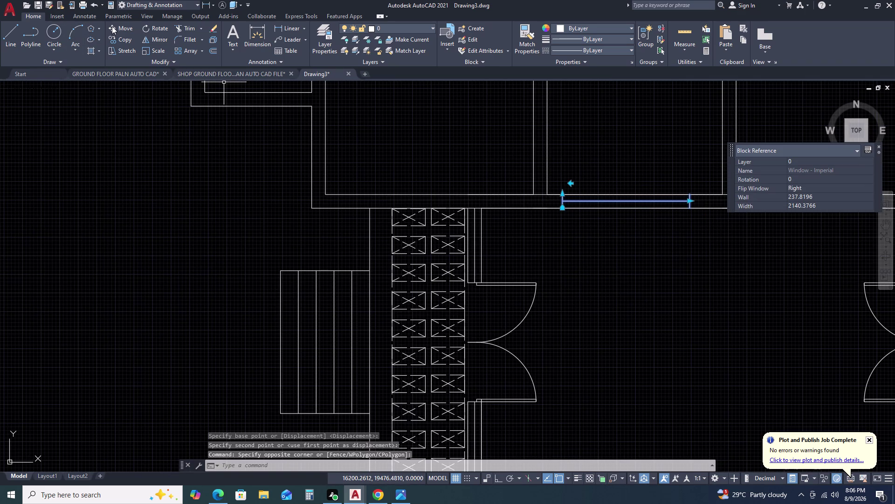
click(113, 26)
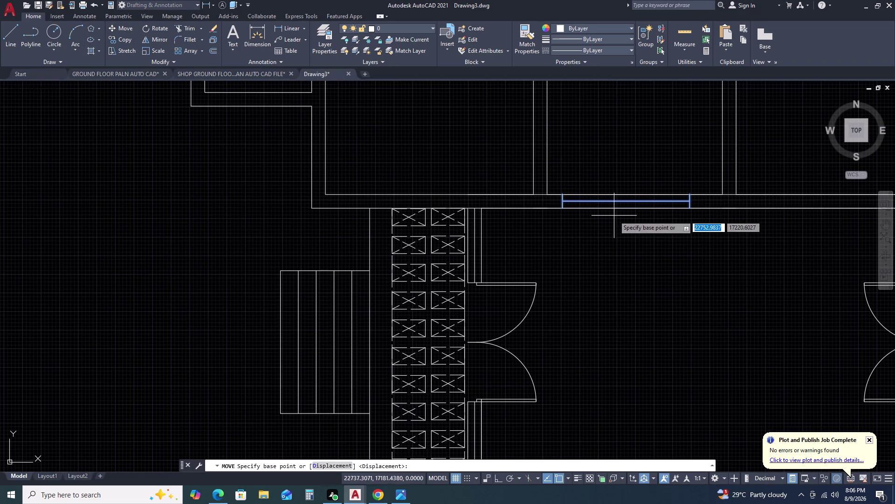
click(614, 216)
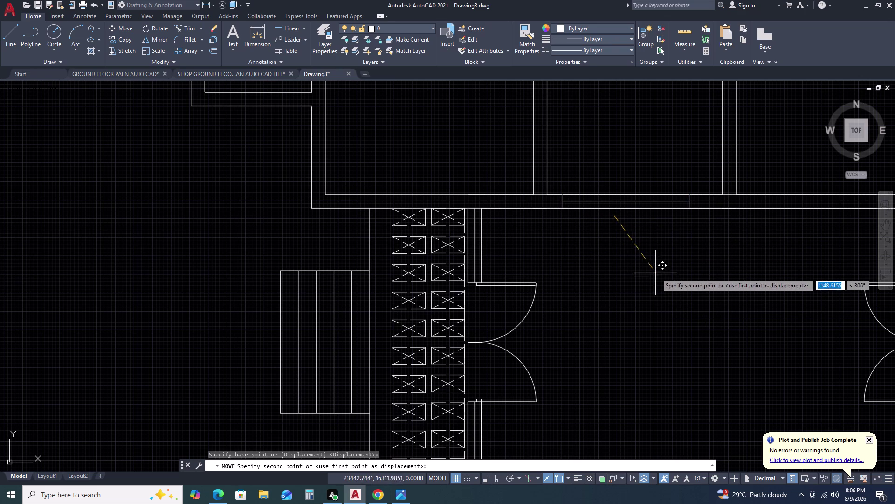
click(657, 277)
scroll(down, 3)
middle_drag(692, 275, 580, 200)
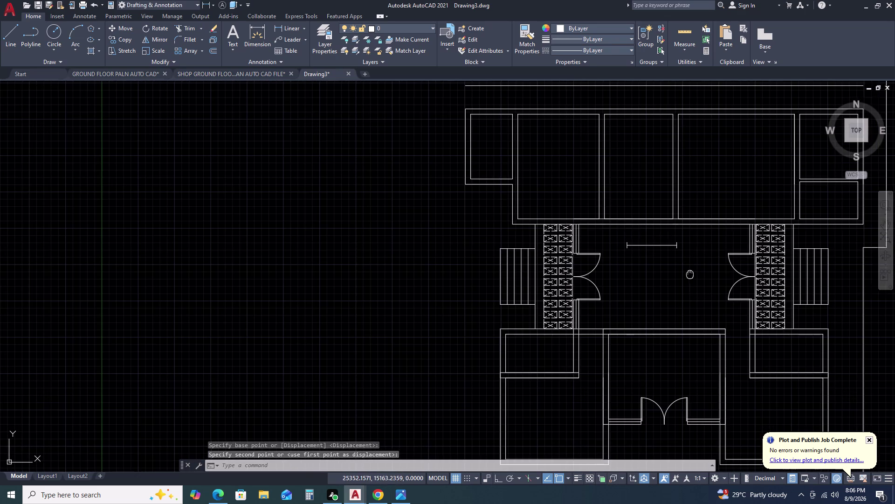
scroll(down, 3)
scroll(up, 3)
scroll(up, 3)
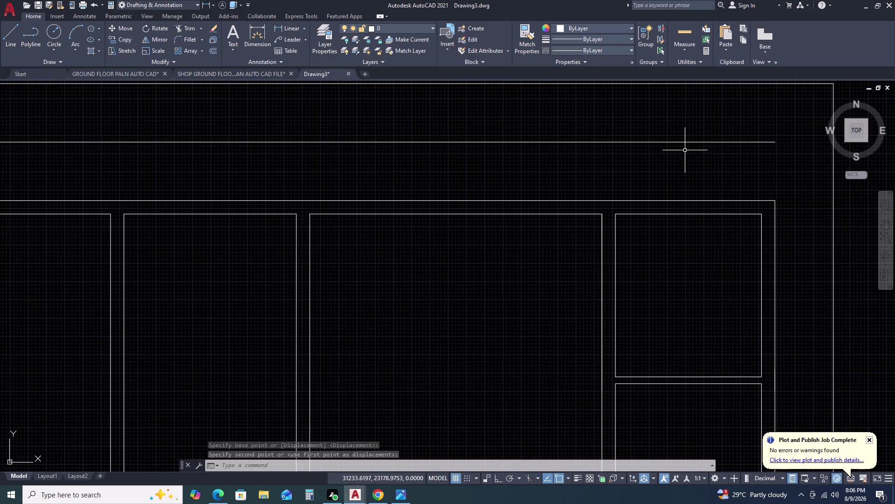
scroll(down, 3)
scroll(down, 3)
scroll(up, 3)
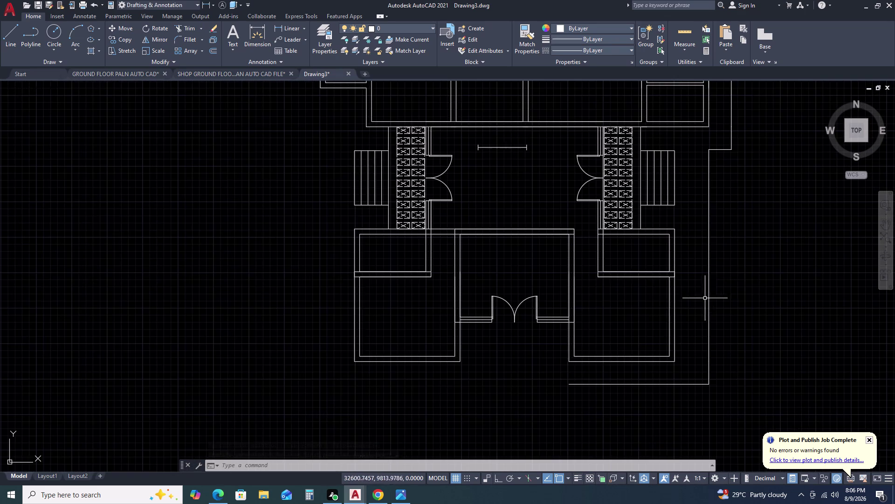
scroll(down, 3)
middle_drag(816, 261, 707, 247)
scroll(down, 3)
scroll(up, 3)
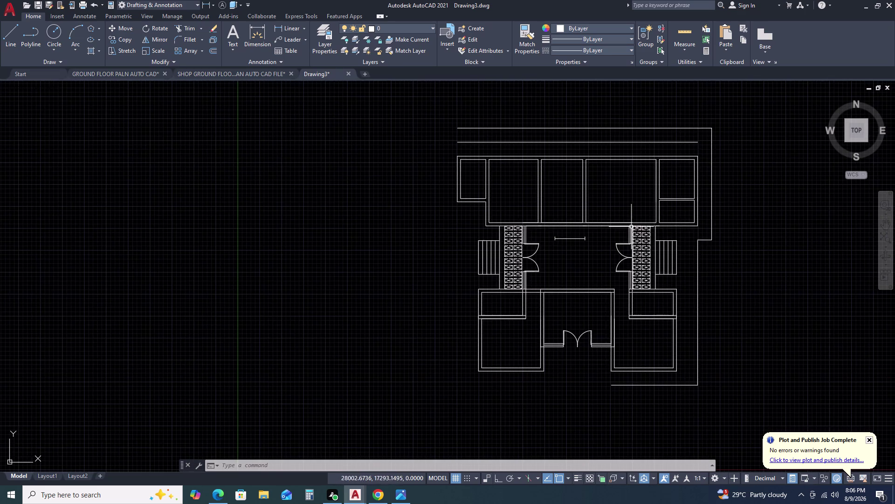
scroll(up, 3)
scroll(up, 3)
scroll(down, 3)
scroll(down, 3)
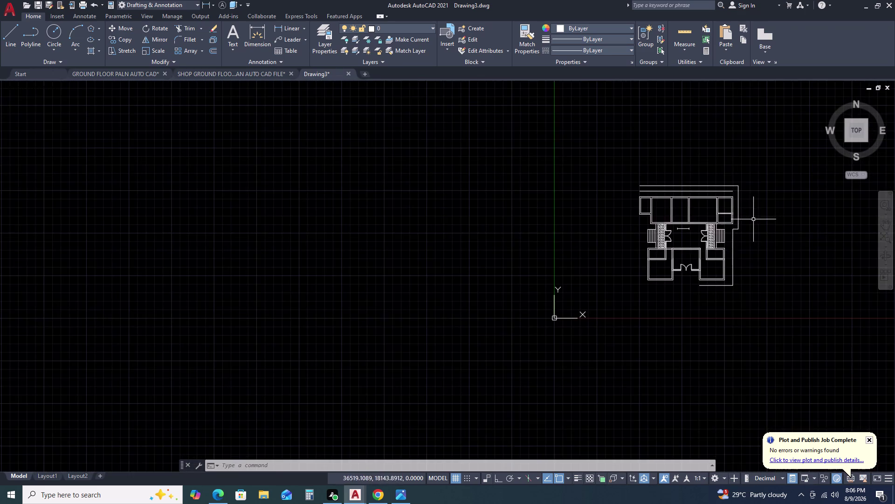
scroll(up, 3)
scroll(up, 3)
scroll(down, 3)
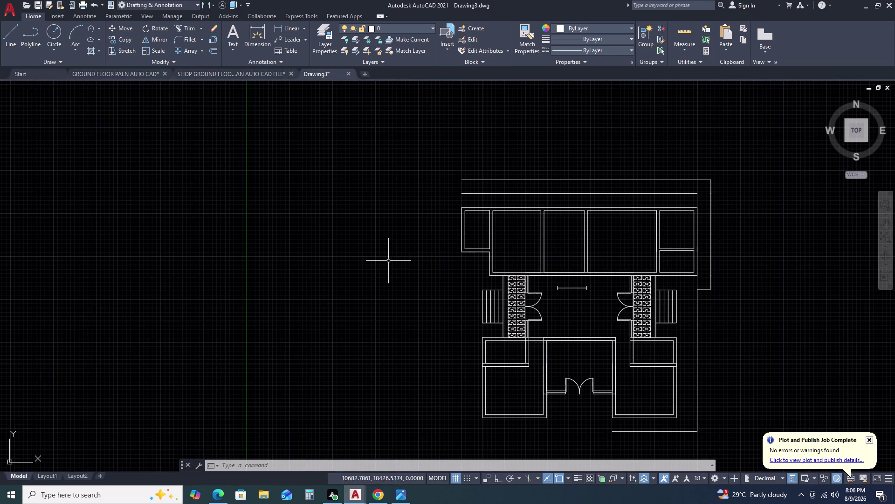
scroll(down, 3)
scroll(down, 3)
scroll(up, 3)
scroll(up, 3)
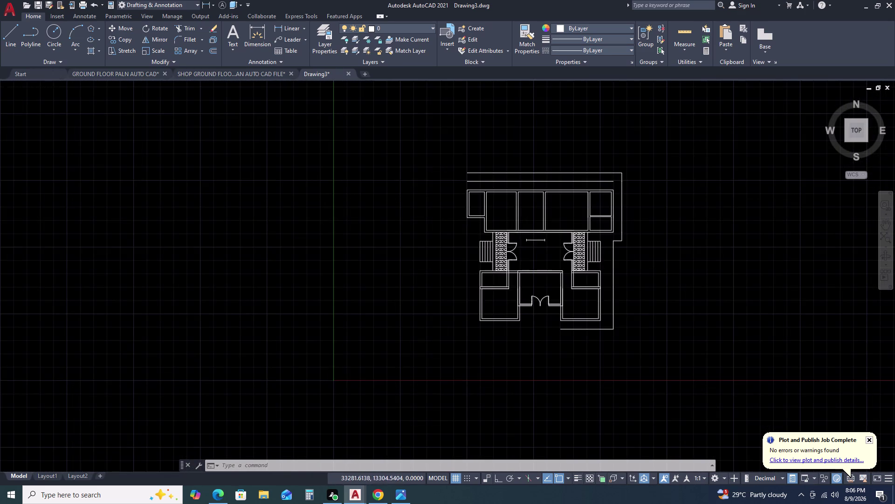
scroll(up, 3)
scroll(down, 3)
scroll(down, 3)
scroll(up, 3)
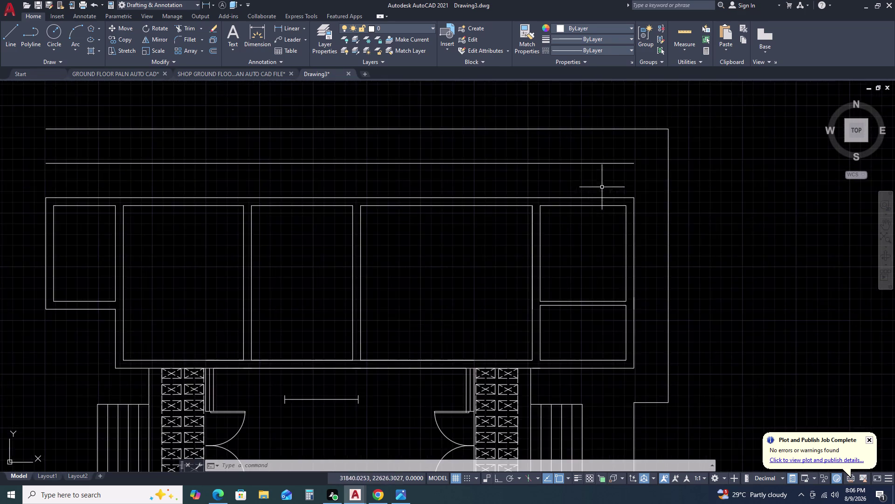
scroll(up, 3)
scroll(down, 3)
scroll(down, 3)
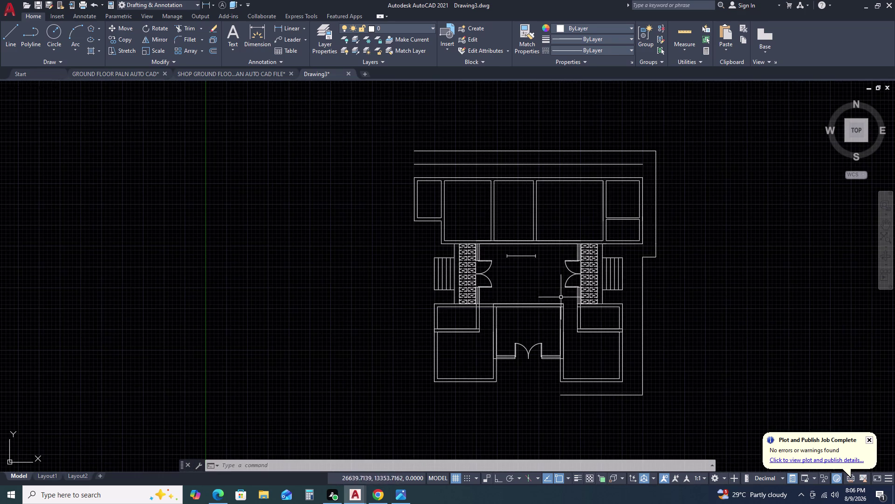
scroll(up, 3)
scroll(down, 3)
scroll(up, 3)
scroll(down, 3)
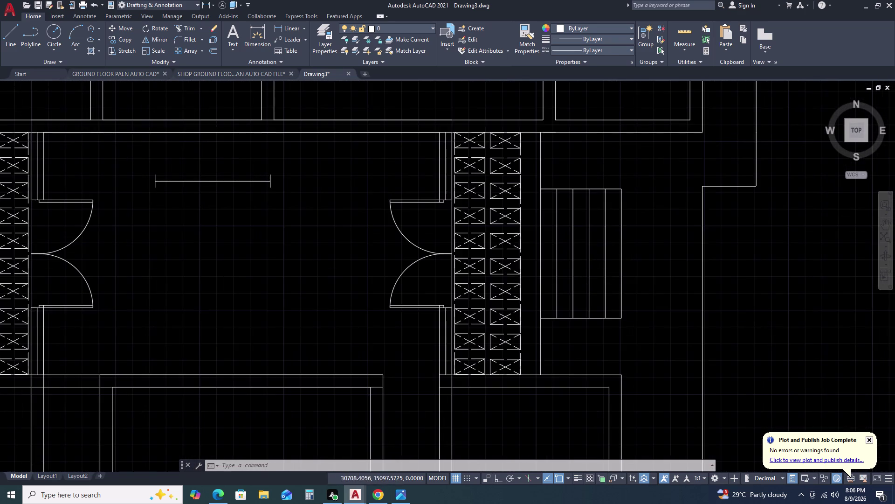
scroll(down, 3)
scroll(down, 3)
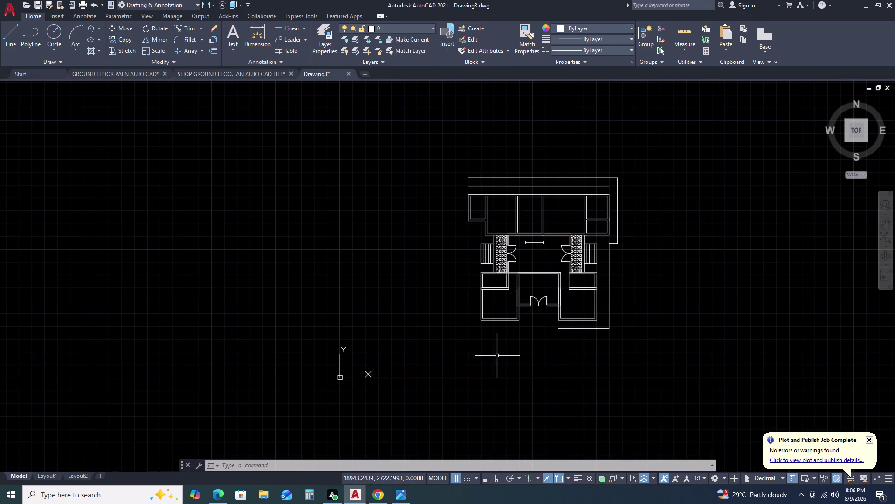